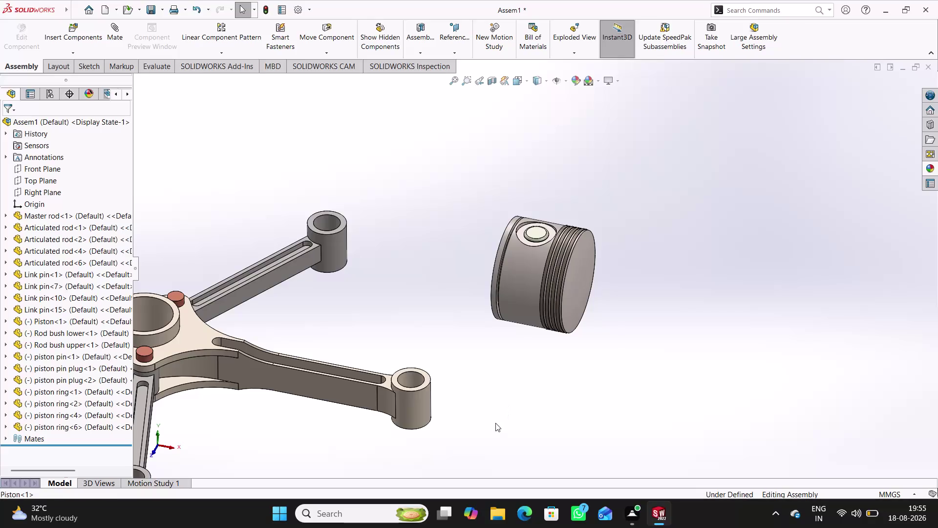
Mate the piston pin's cylindrical face concentric with the master rod's pin bore.
middle_drag(495, 423, 553, 388)
scroll(down, 3)
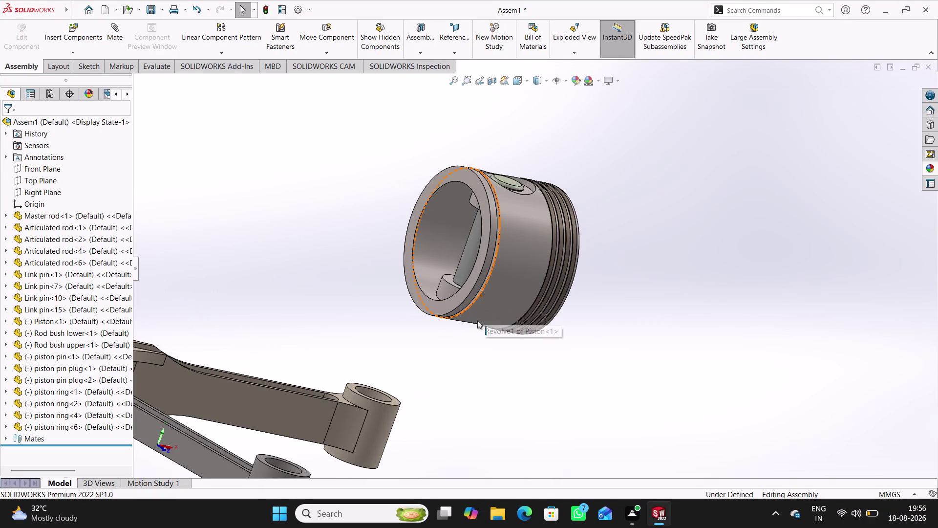
click(114, 35)
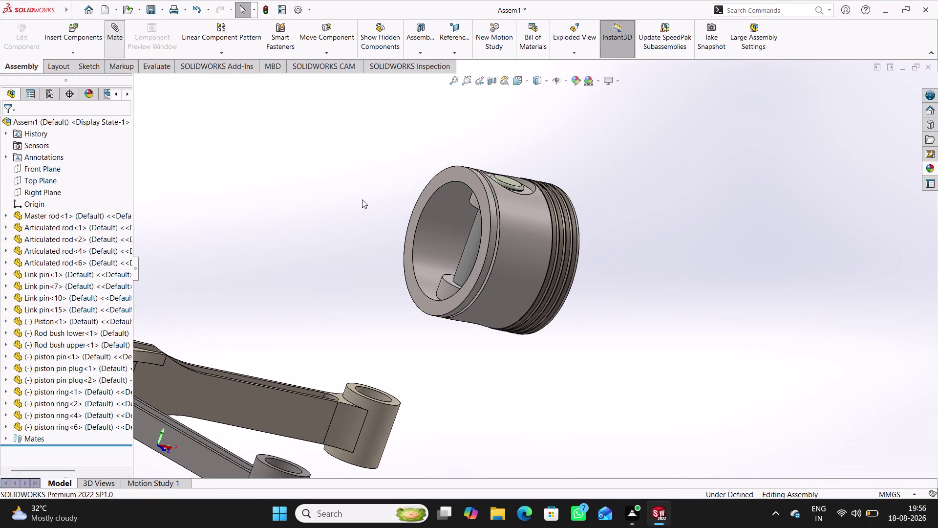
click(468, 249)
middle_drag(361, 310, 336, 371)
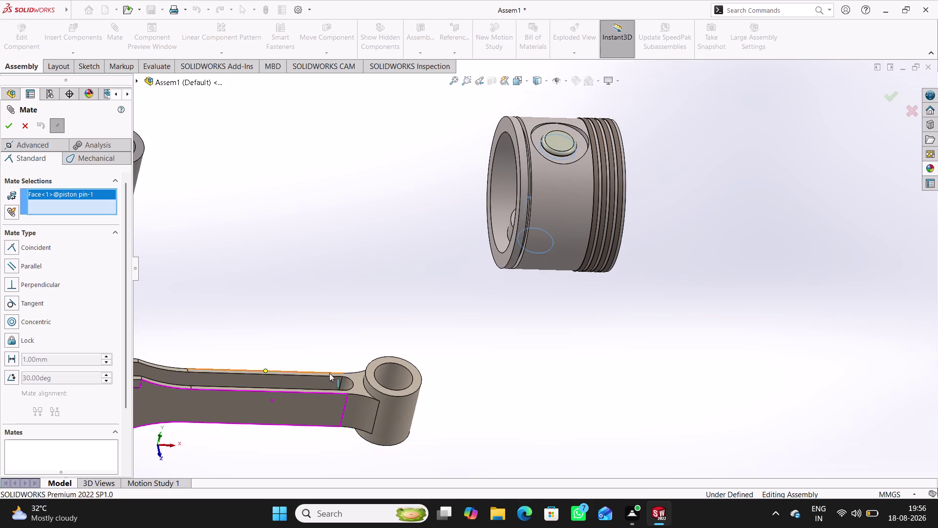
click(398, 379)
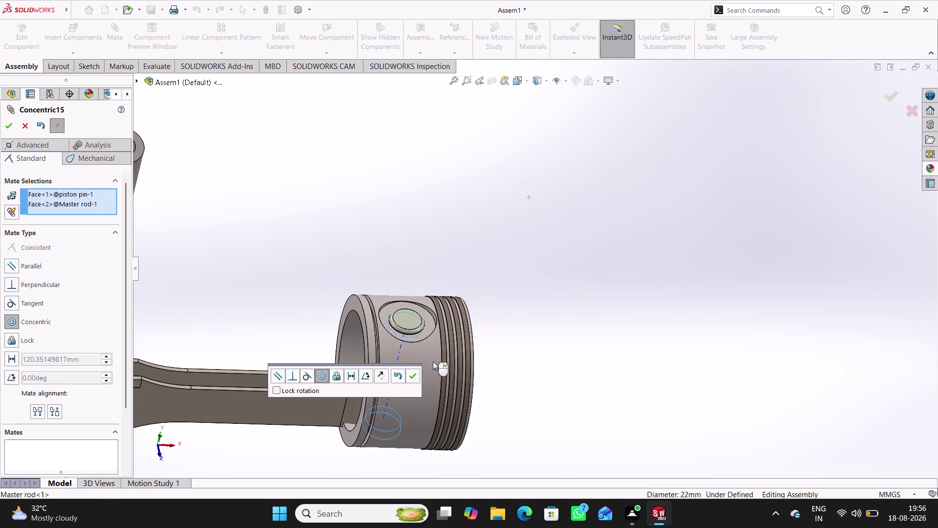
click(412, 380)
Orbit inside the piston and select its face for the next mate.
middle_drag(476, 382, 473, 357)
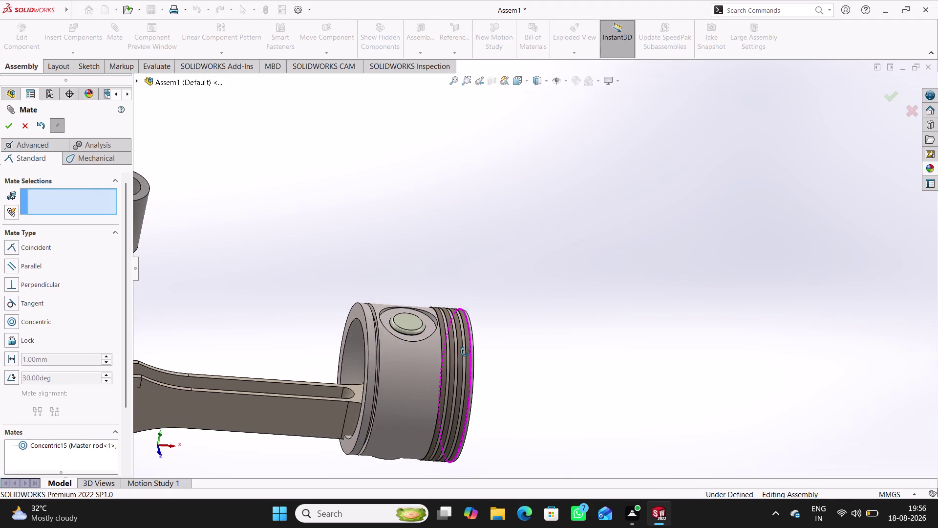
middle_drag(474, 356, 492, 364)
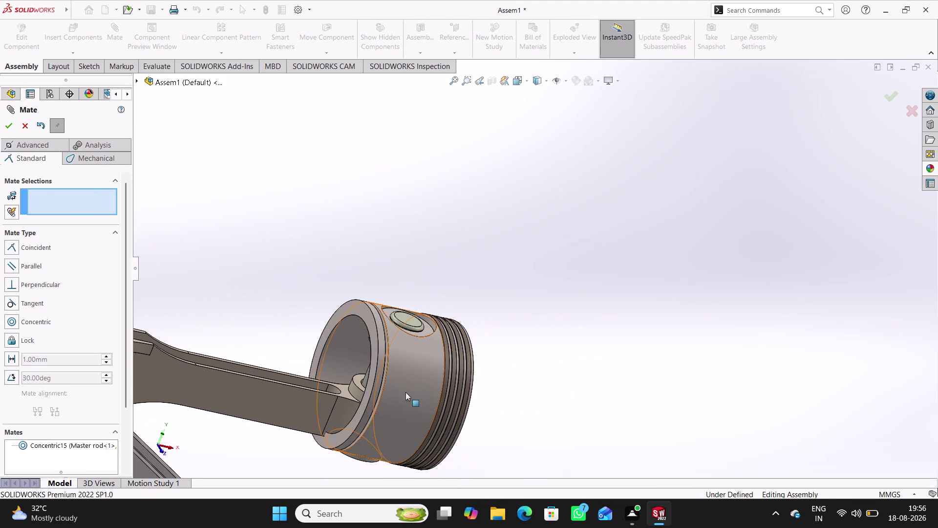
drag(406, 394, 562, 212)
drag(559, 201, 560, 193)
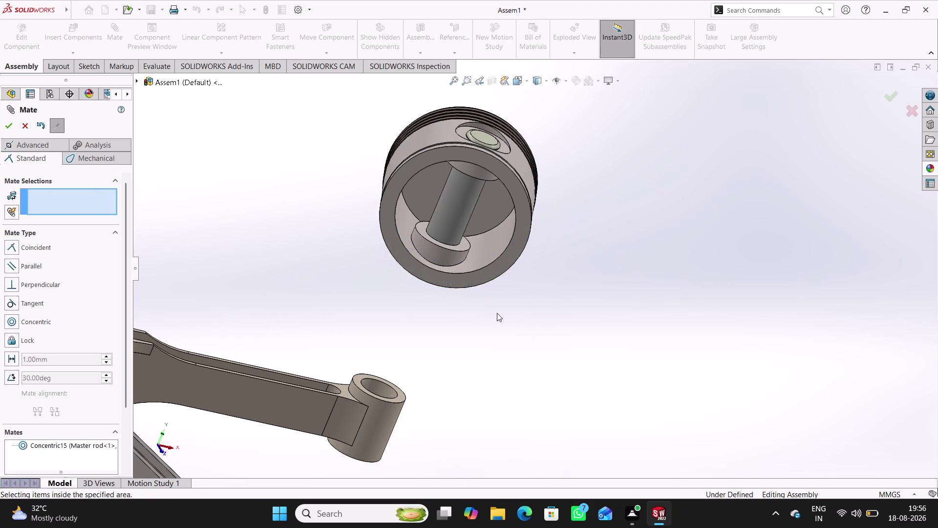
middle_drag(497, 313, 503, 178)
scroll(down, 3)
scroll(down, 3)
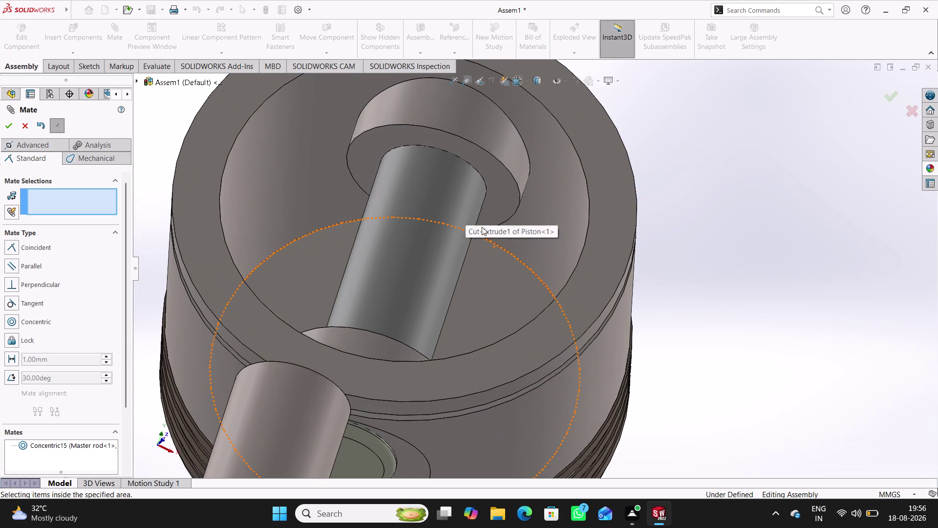
click(504, 191)
scroll(up, 3)
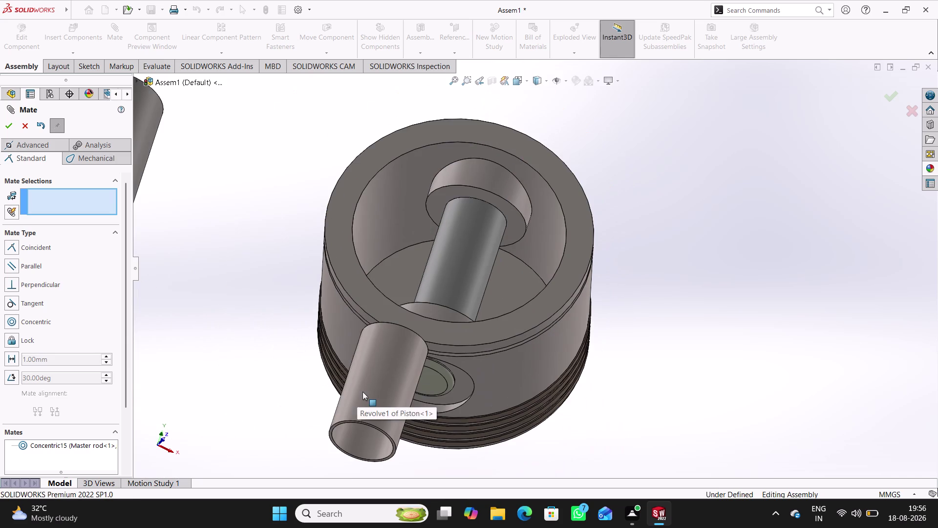
scroll(up, 3)
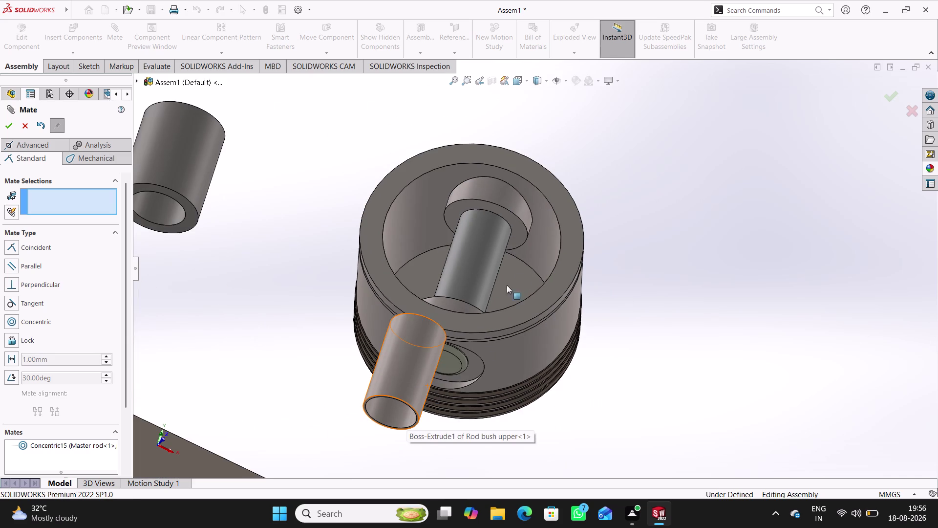
click(522, 231)
Add a distance mate of 3 between the piston face and the master rod end face.
middle_drag(337, 323, 320, 376)
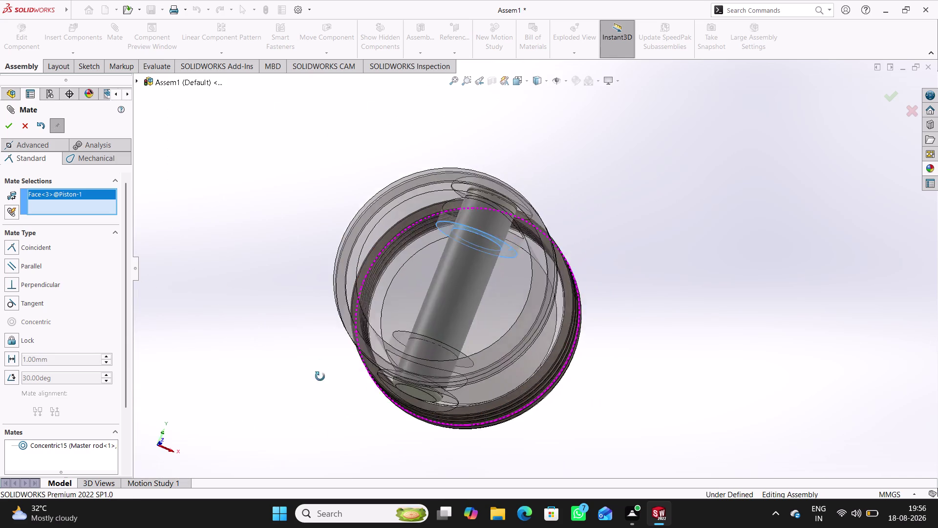
middle_drag(320, 376, 303, 428)
scroll(up, 3)
scroll(up, 3)
middle_drag(492, 388, 494, 403)
scroll(down, 3)
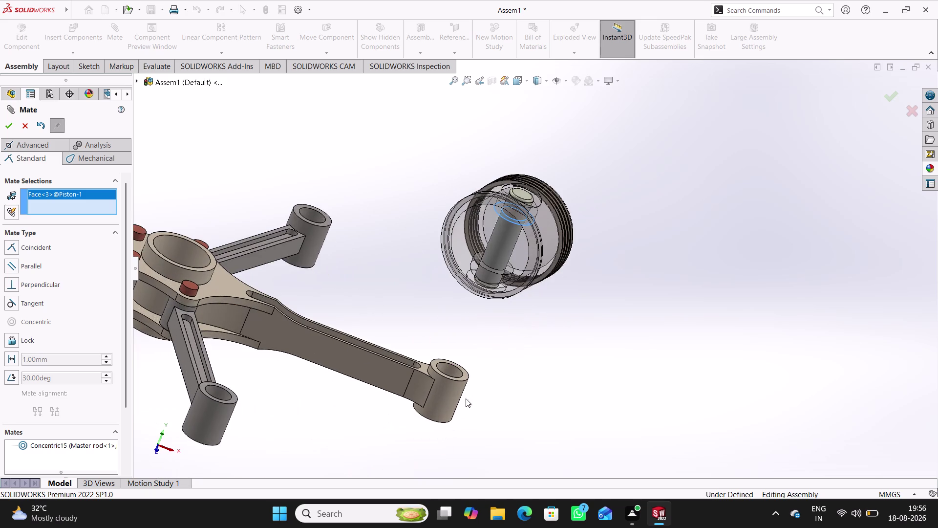
middle_drag(460, 399, 454, 434)
scroll(down, 3)
scroll(down, 3)
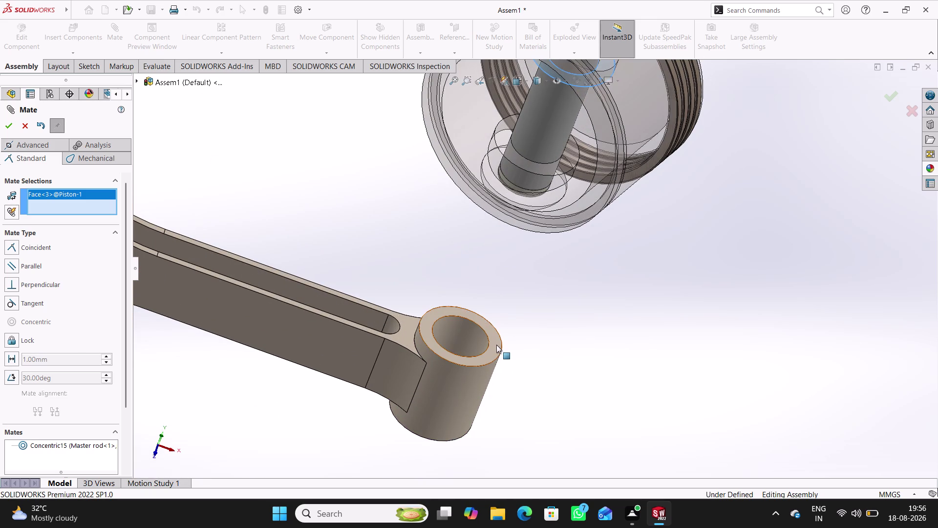
click(497, 342)
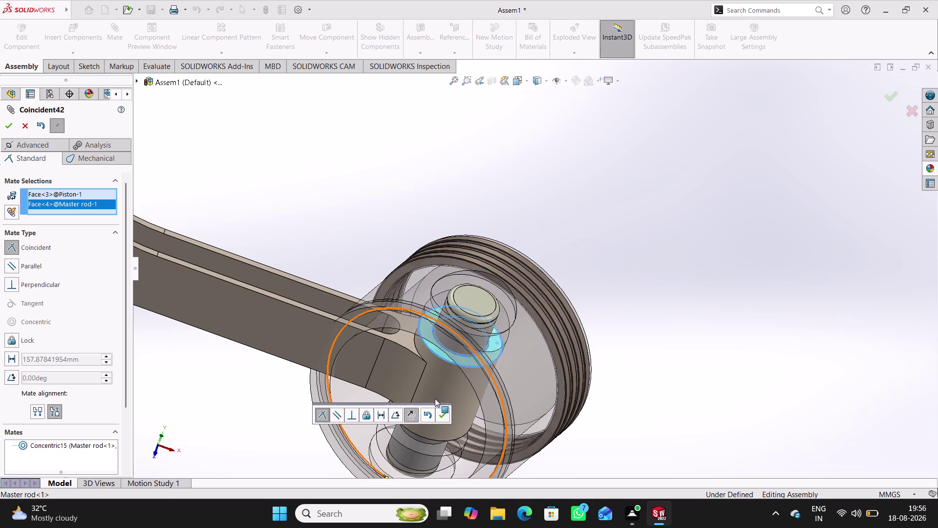
click(380, 412)
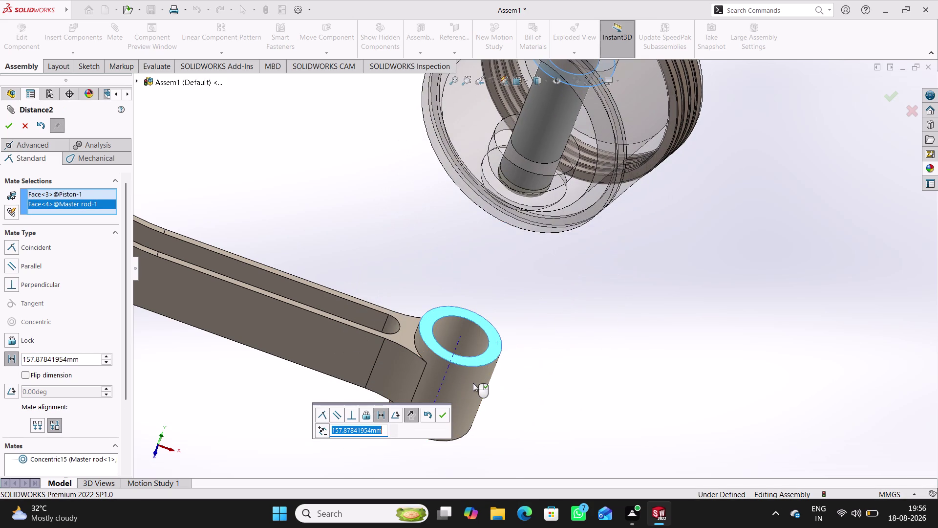
key(3)
key(Return)
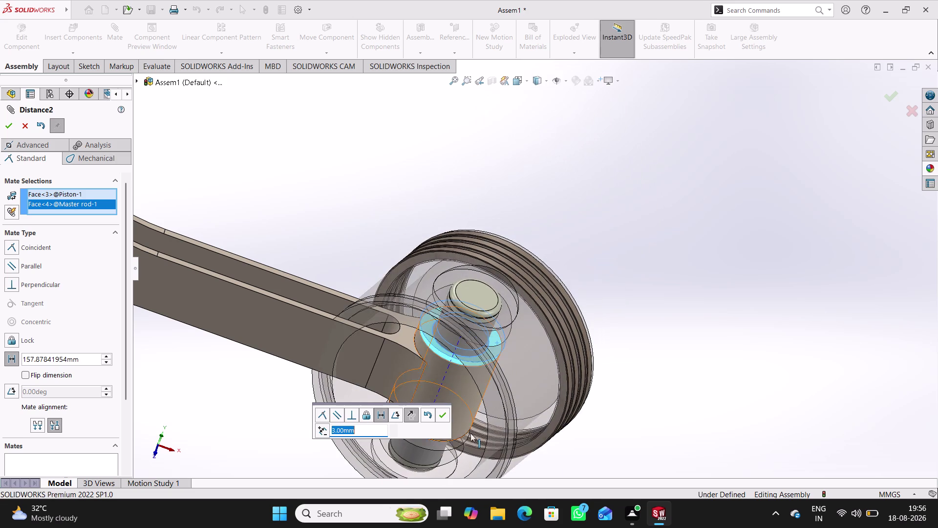
click(443, 416)
Close mating, drag the piston to check its rotation about the pin, then start a new mate.
middle_drag(599, 338, 610, 340)
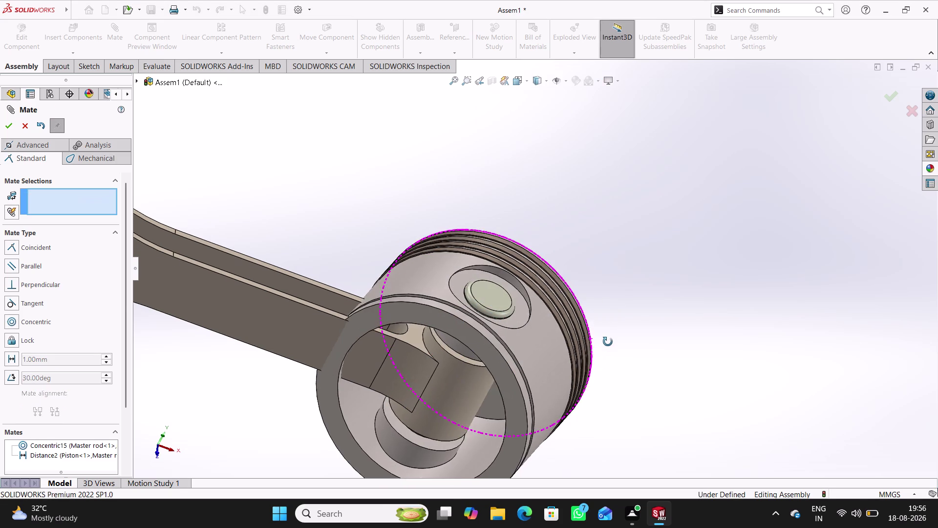
middle_drag(610, 339, 601, 342)
click(23, 121)
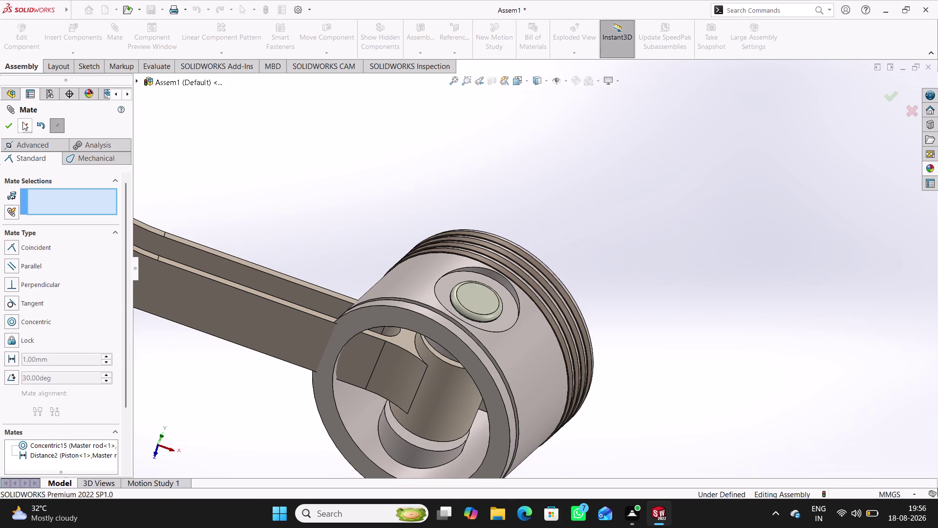
drag(490, 246, 580, 313)
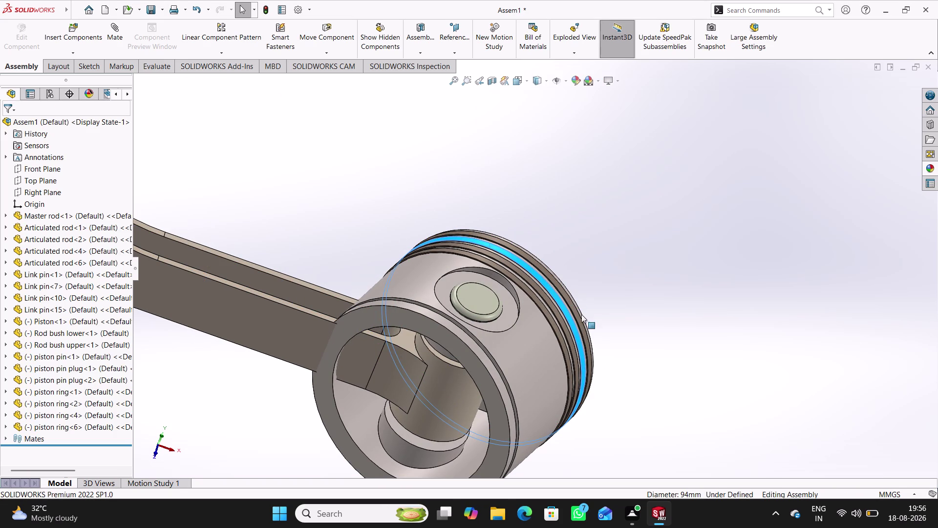
drag(580, 313, 599, 324)
click(613, 299)
drag(542, 318, 571, 391)
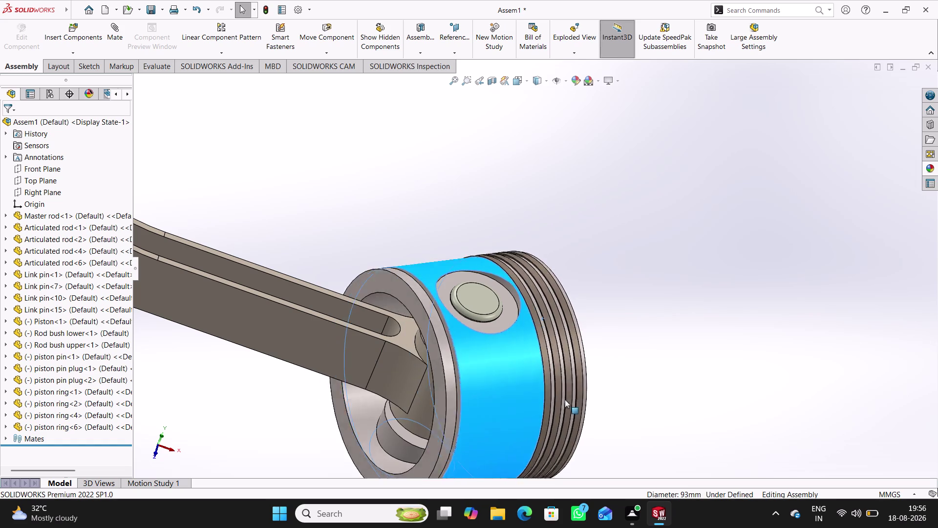
drag(572, 391, 514, 436)
scroll(up, 3)
scroll(up, 3)
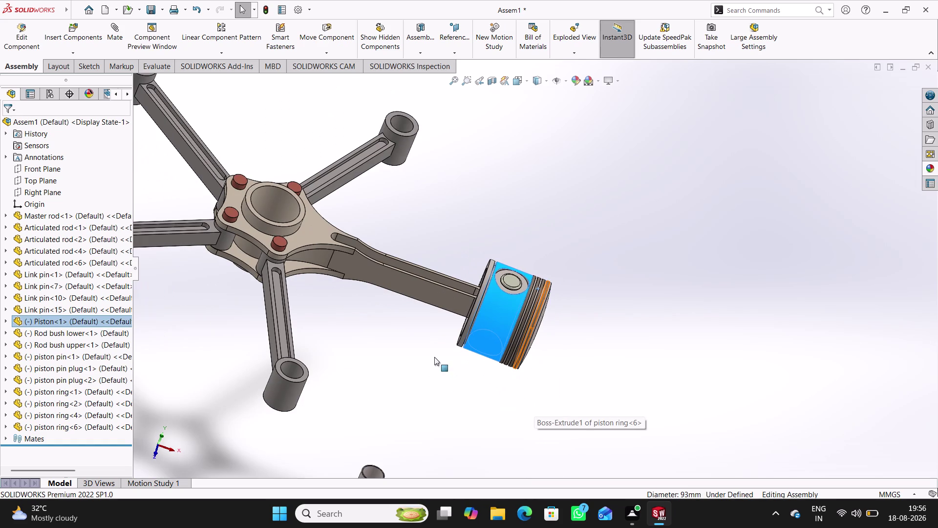
click(332, 365)
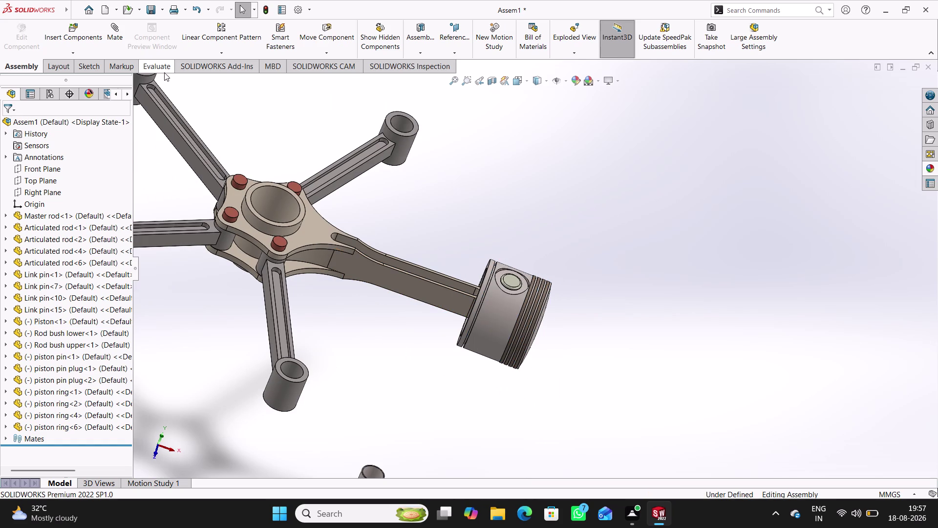
click(122, 35)
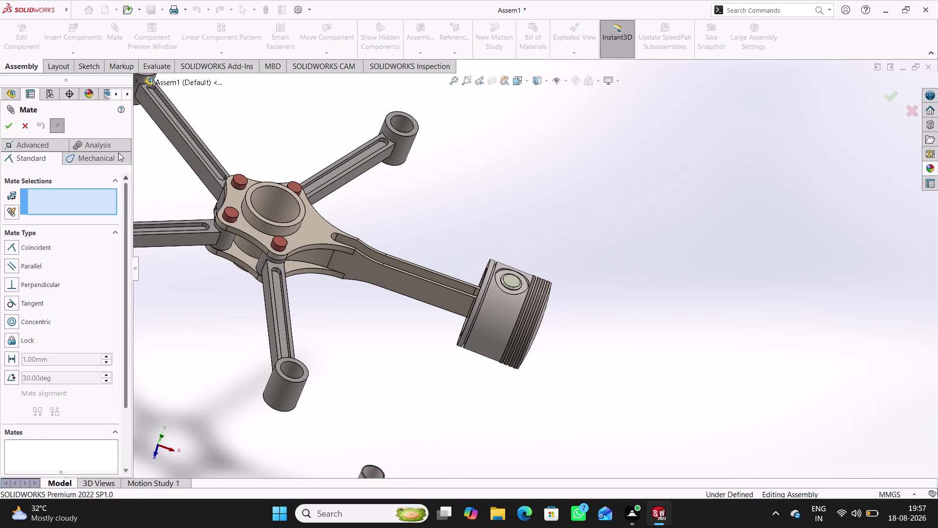
Make the sixth piston ring's top plane coincident with the assembly front plane, then close Mate.
scroll(up, 3)
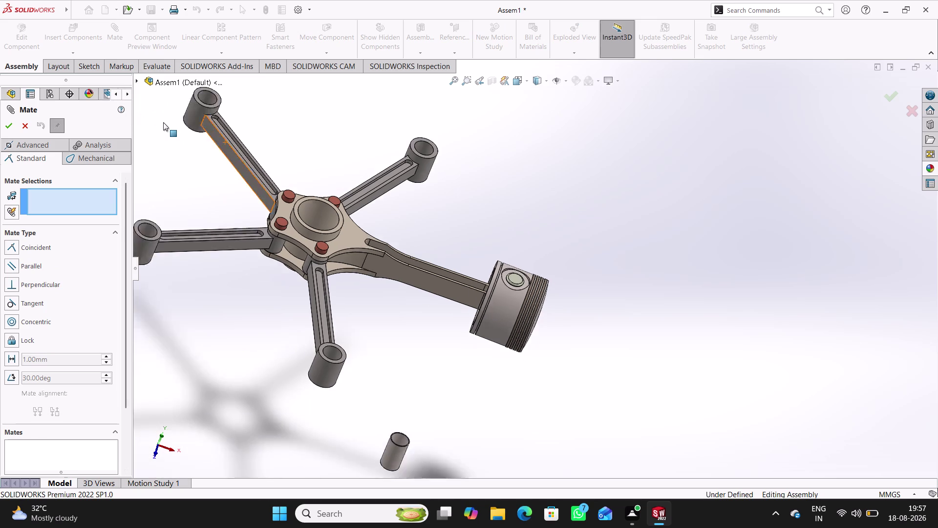
scroll(up, 3)
scroll(down, 3)
click(138, 80)
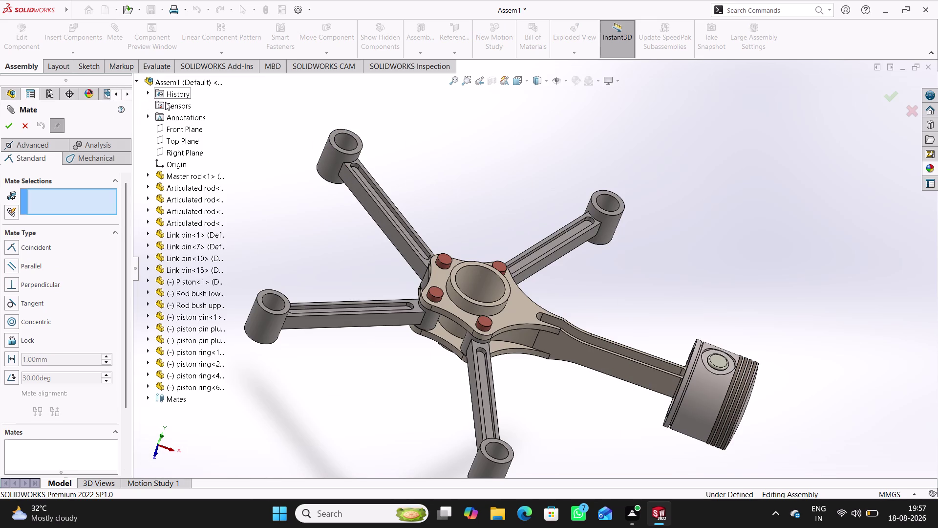
click(150, 381)
scroll(down, 3)
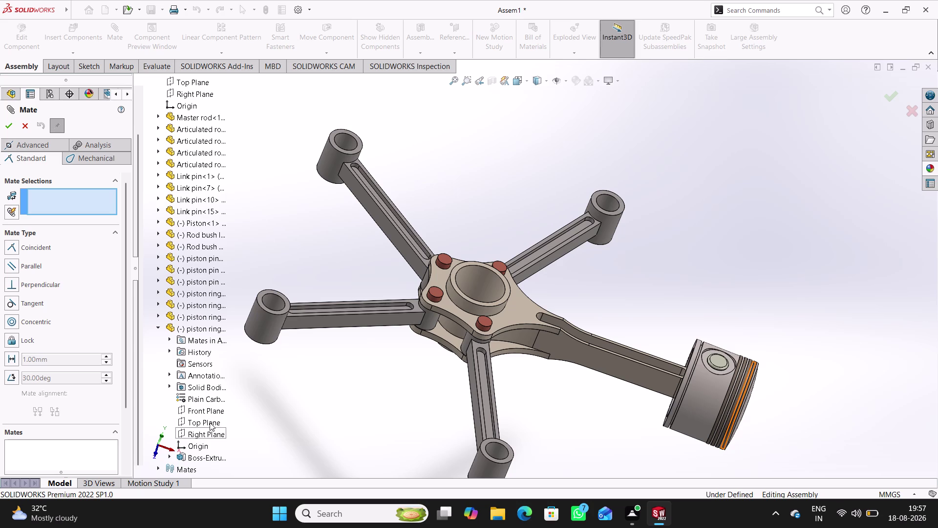
click(209, 422)
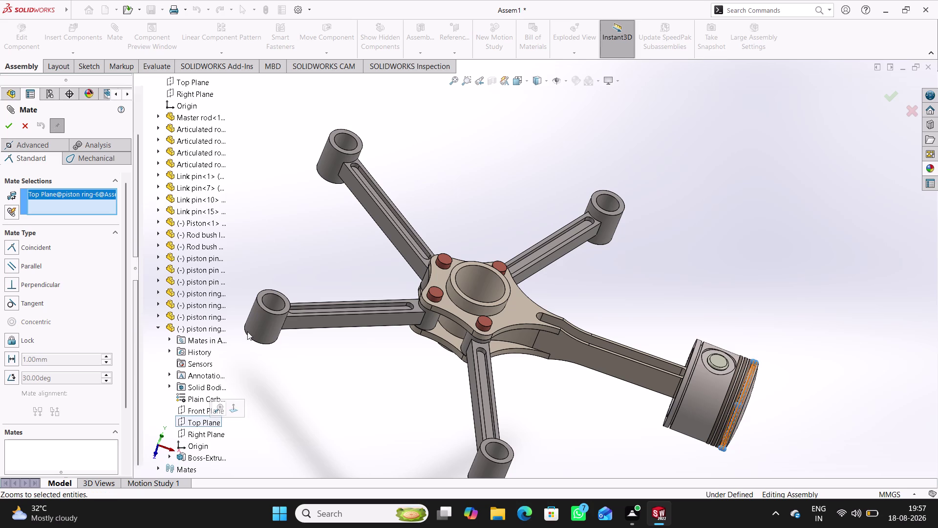
scroll(up, 3)
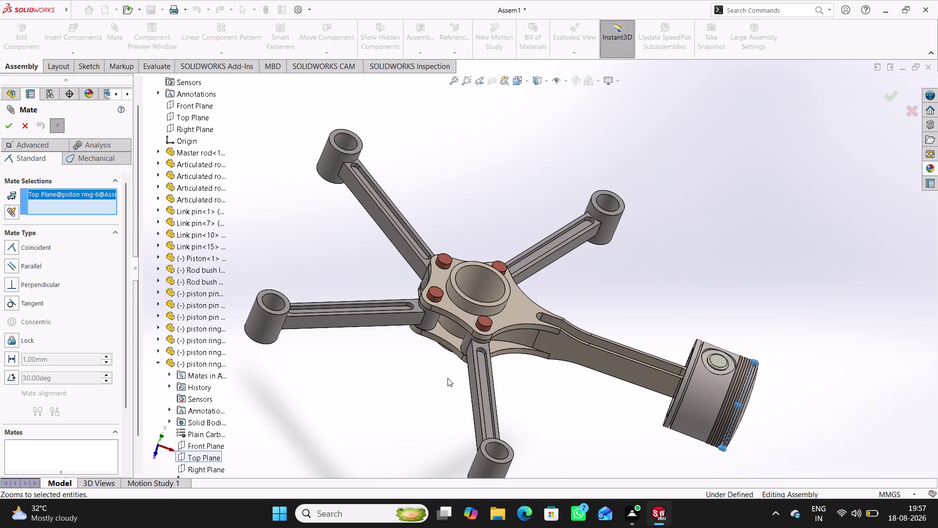
middle_drag(446, 375, 446, 304)
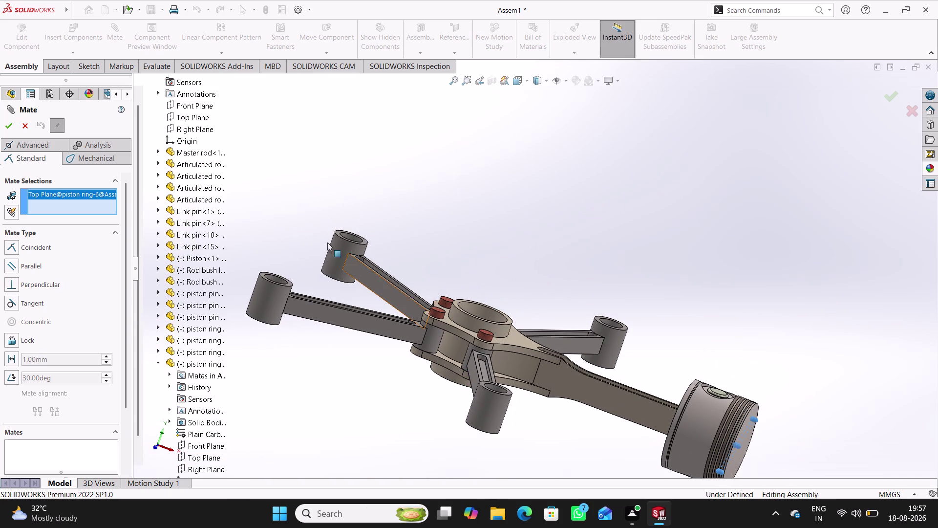
click(197, 103)
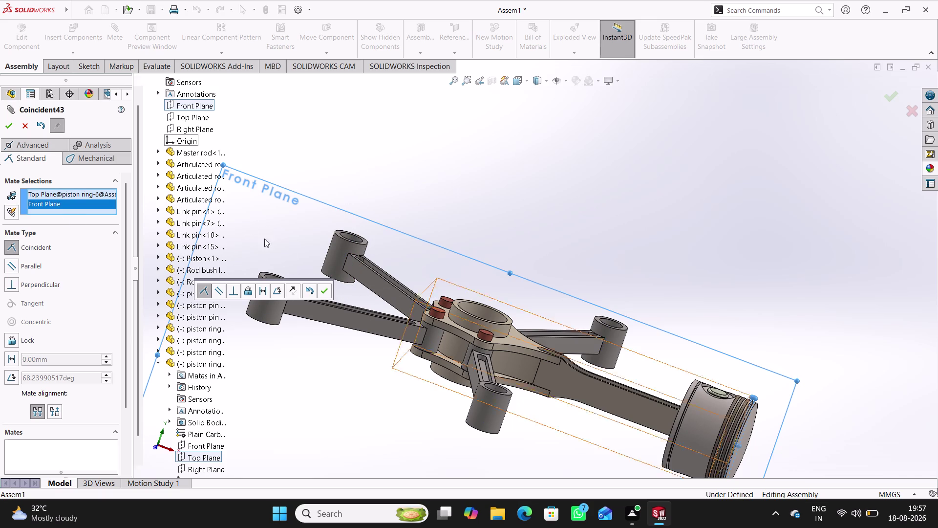
click(320, 291)
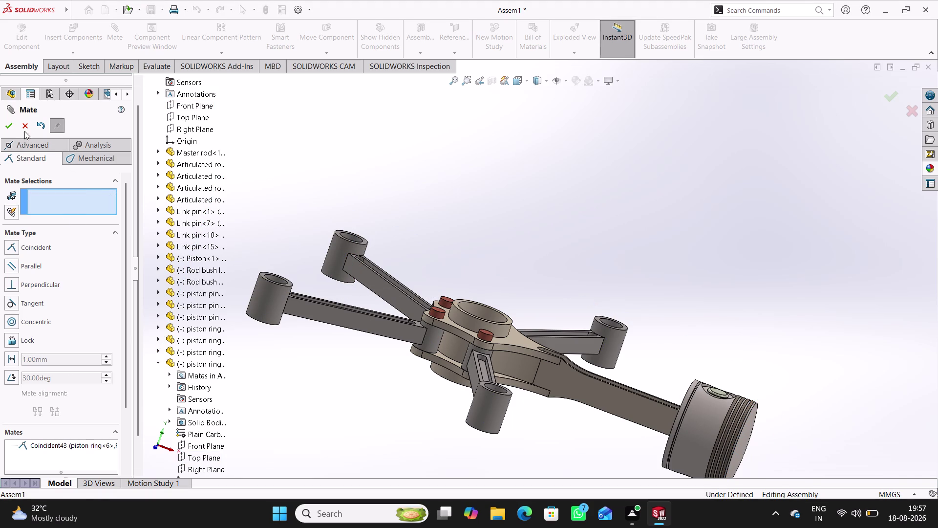
click(9, 125)
scroll(up, 3)
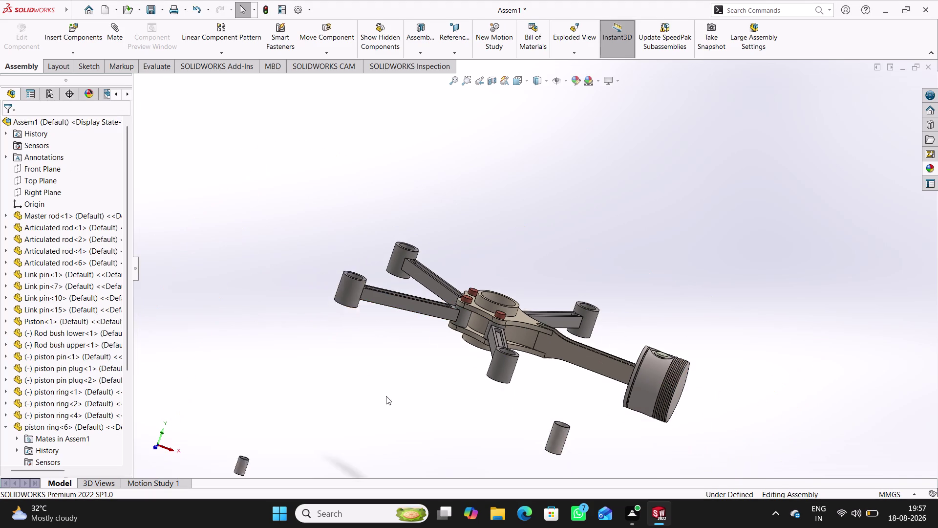
Orbit and zoom around the engine assembly to inspect the mated piston.
scroll(up, 3)
click(654, 413)
middle_drag(636, 415, 641, 445)
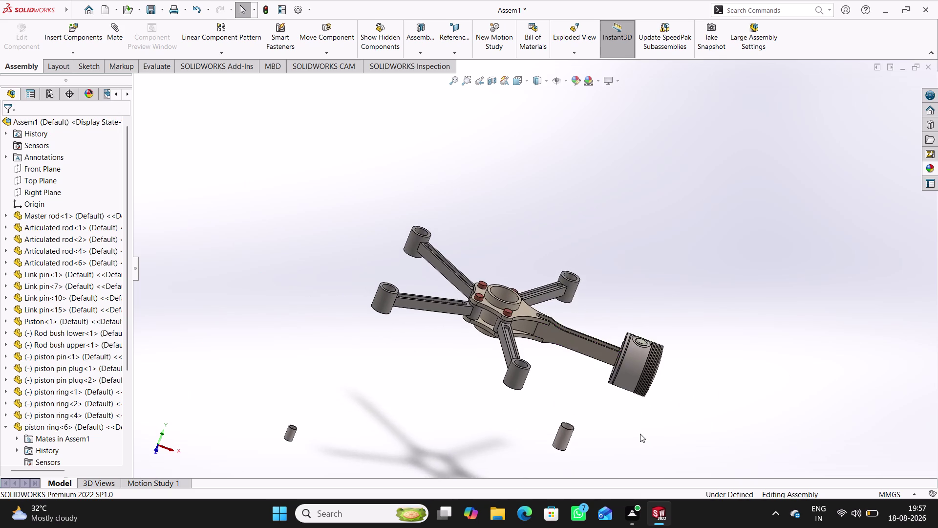
scroll(down, 3)
scroll(down, 3)
middle_drag(574, 376, 627, 399)
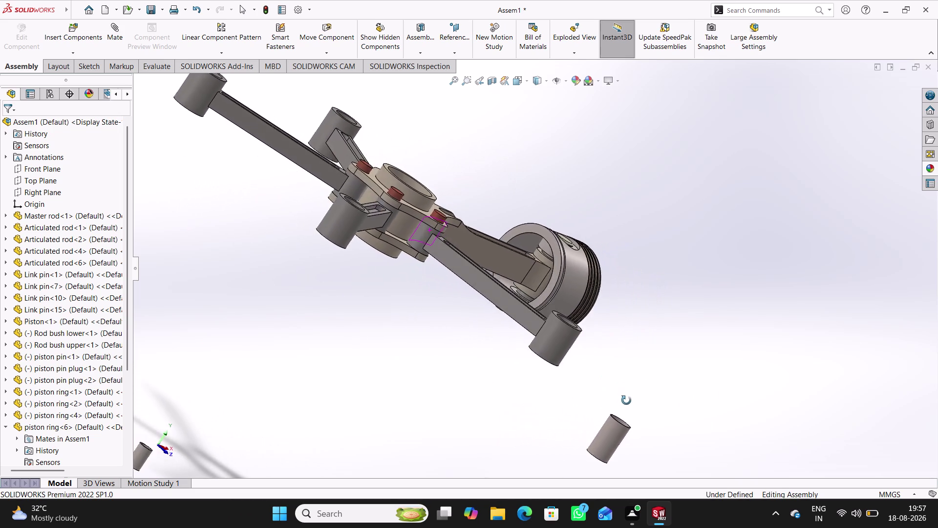
middle_drag(626, 399, 564, 403)
scroll(down, 3)
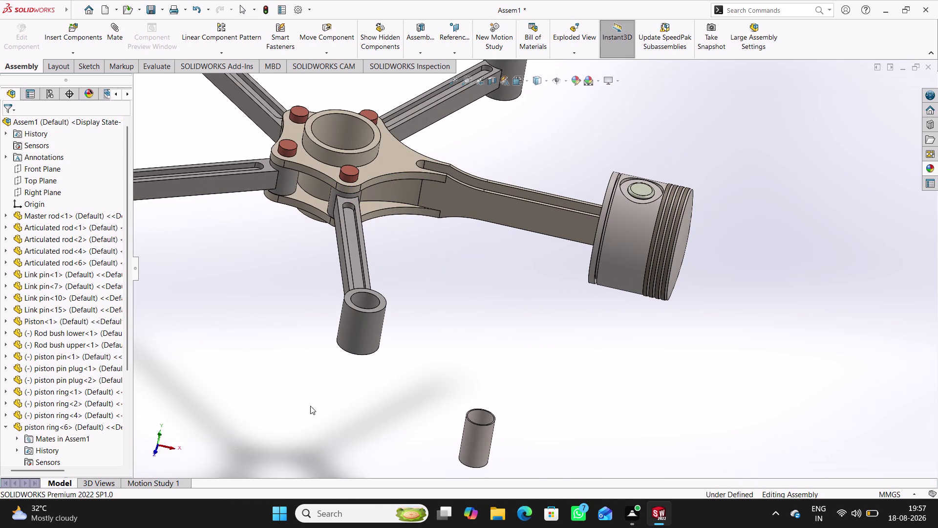
click(6, 425)
middle_drag(586, 352, 583, 318)
scroll(down, 3)
scroll(up, 3)
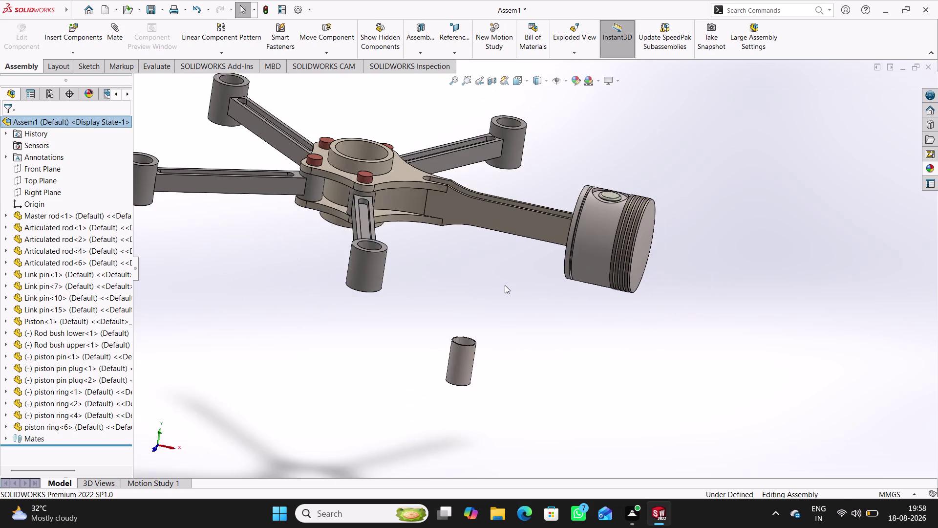
scroll(up, 3)
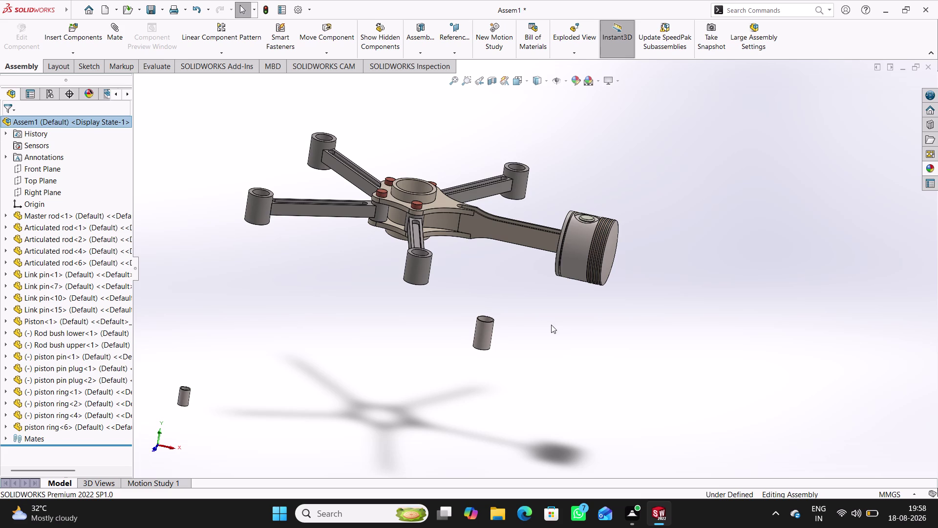
Start Copy with Mates from the Insert Components menu.
middle_drag(555, 325, 548, 323)
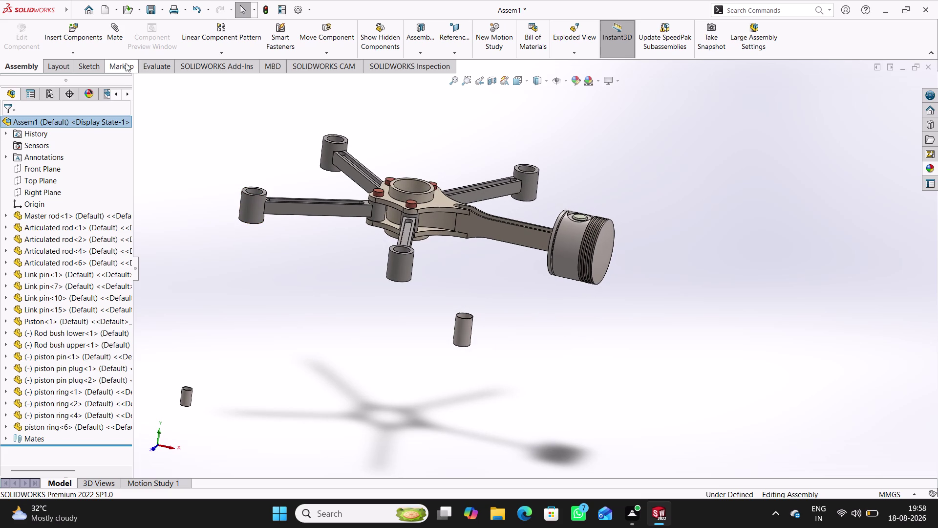
click(71, 55)
click(79, 104)
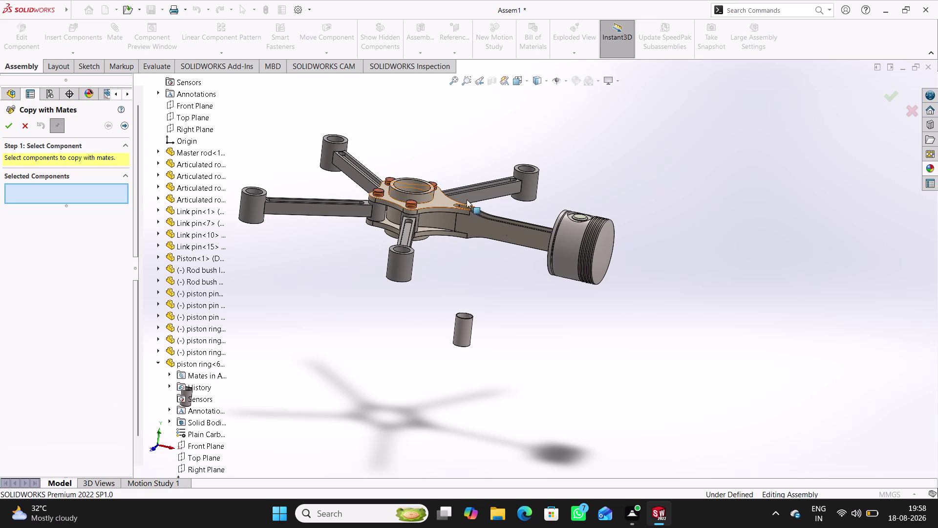
Select Piston-1 and the piston pin plug as components to copy.
drag(571, 250, 599, 256)
middle_drag(524, 279, 550, 291)
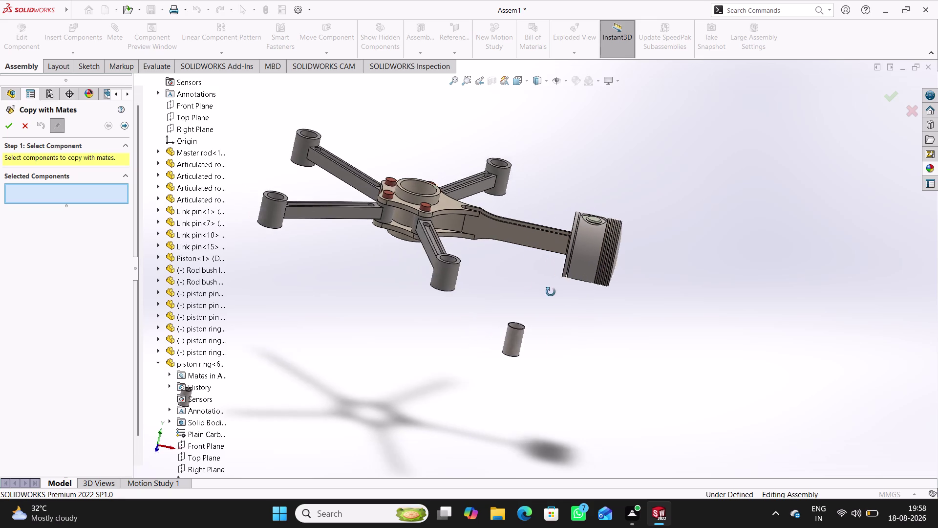
middle_drag(550, 291, 529, 301)
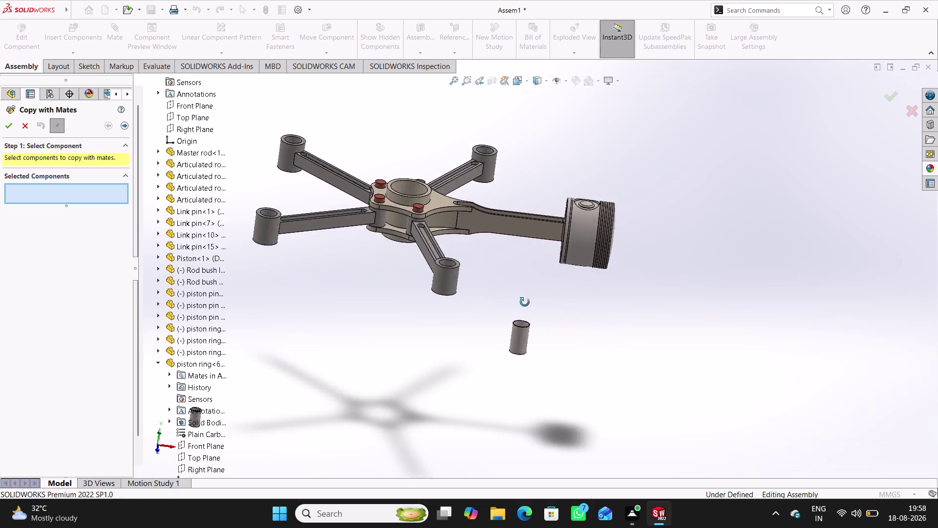
middle_drag(529, 301, 508, 336)
click(540, 264)
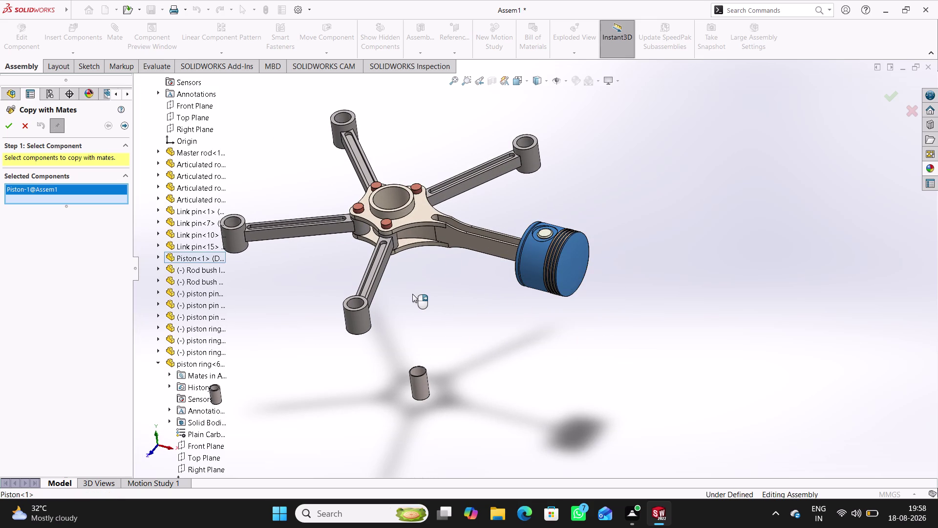
middle_drag(491, 311, 503, 388)
click(572, 303)
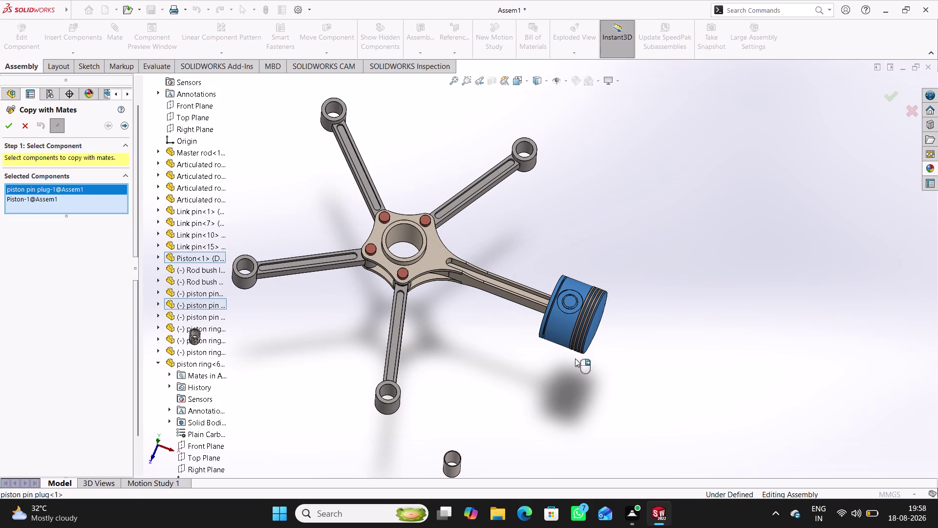
click(585, 306)
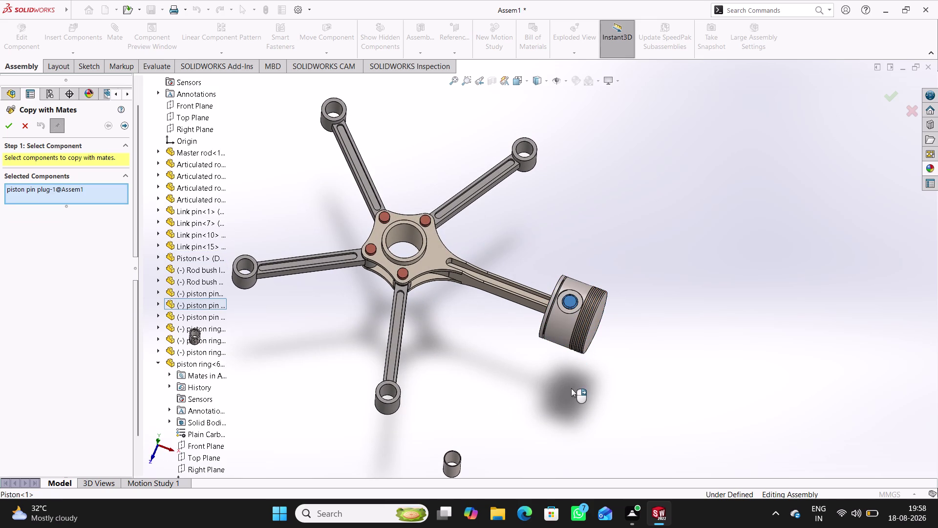
click(558, 323)
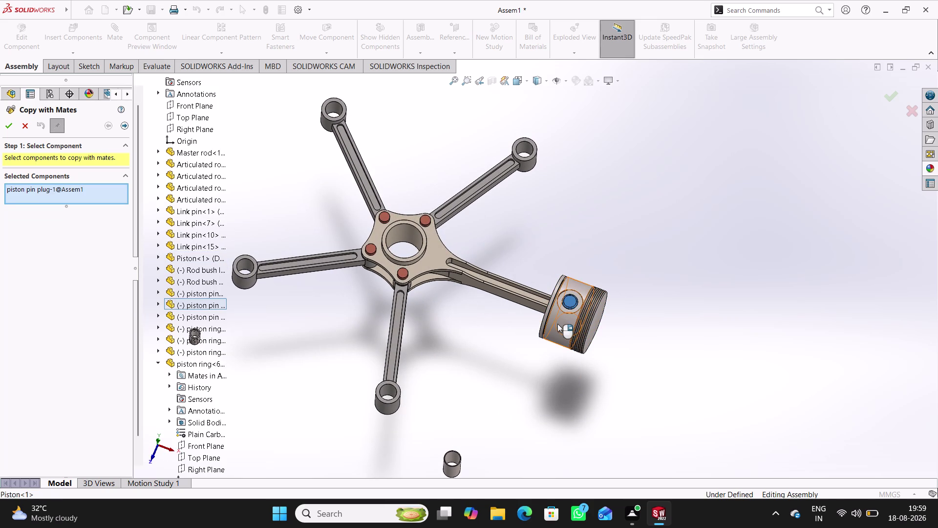
Add piston rings 1, 2, 4 and 6 and the piston pin, then go to the mates step.
middle_drag(546, 389, 547, 375)
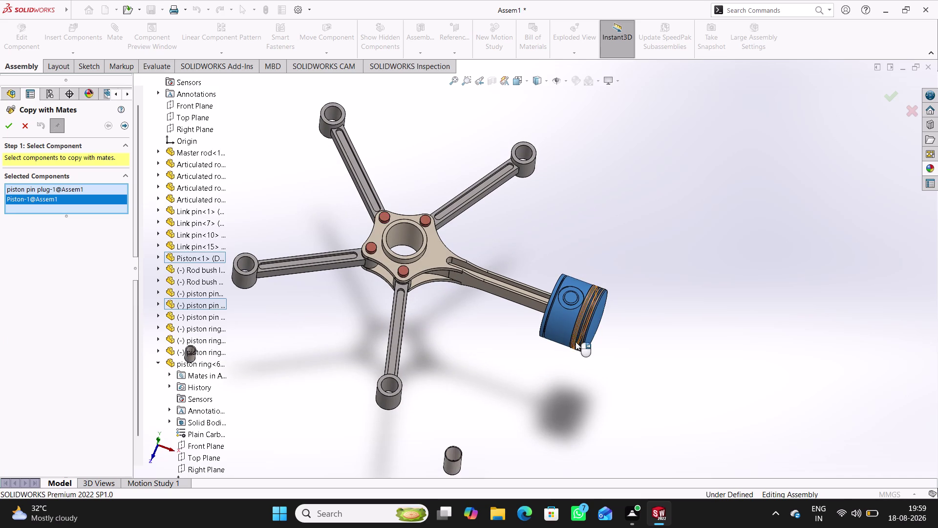
scroll(down, 3)
scroll(down, 3)
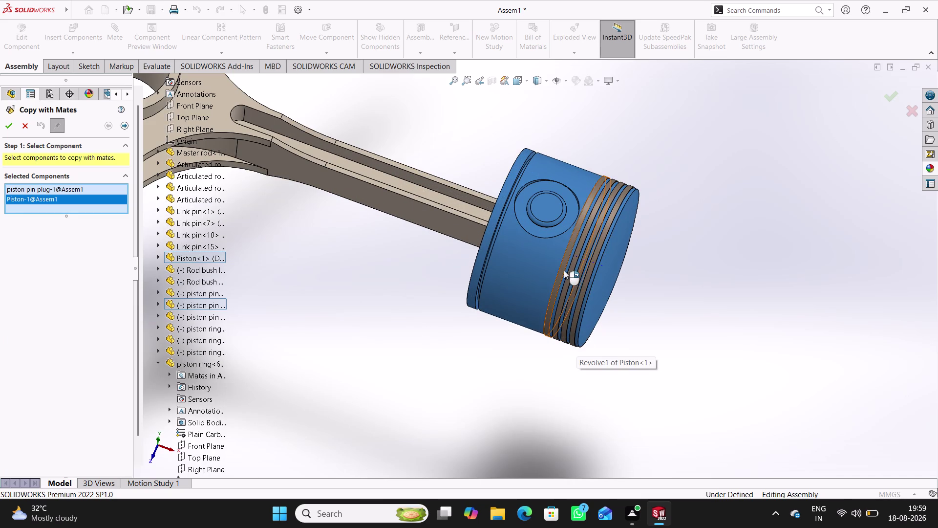
click(563, 261)
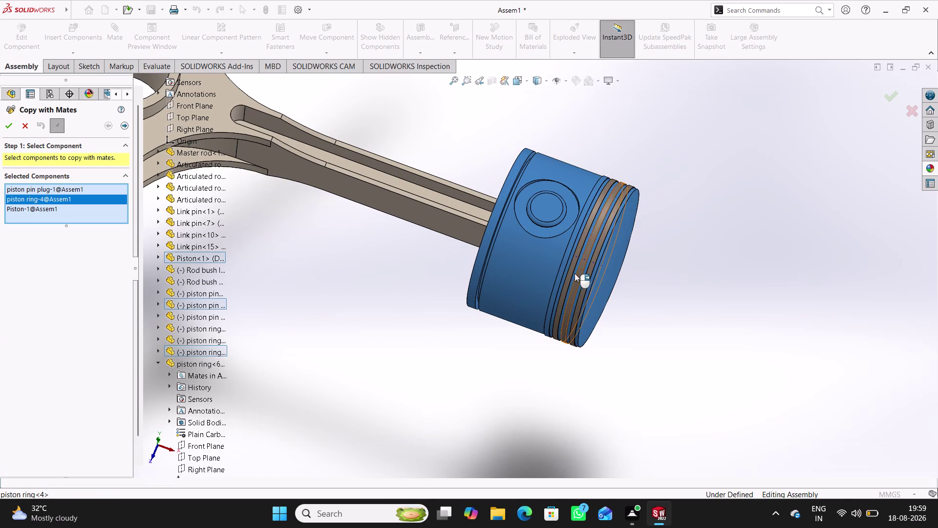
click(573, 266)
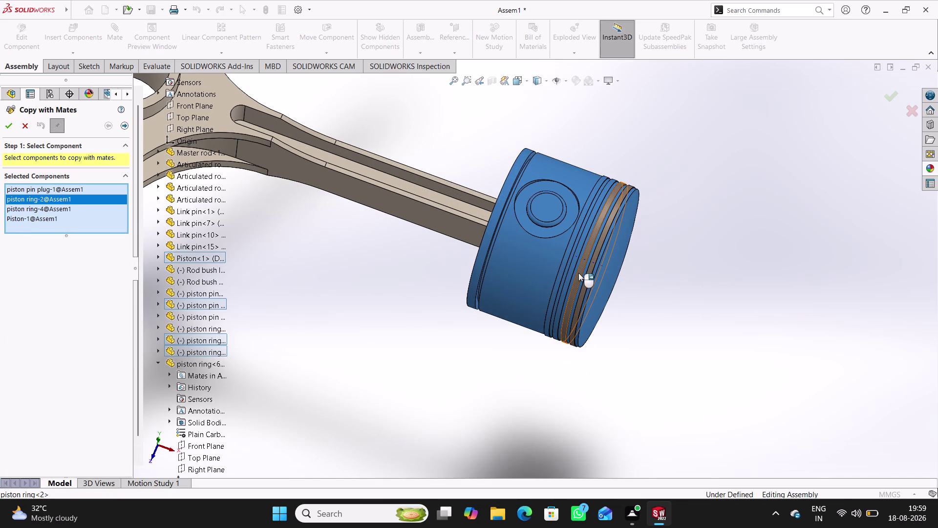
click(579, 272)
click(587, 279)
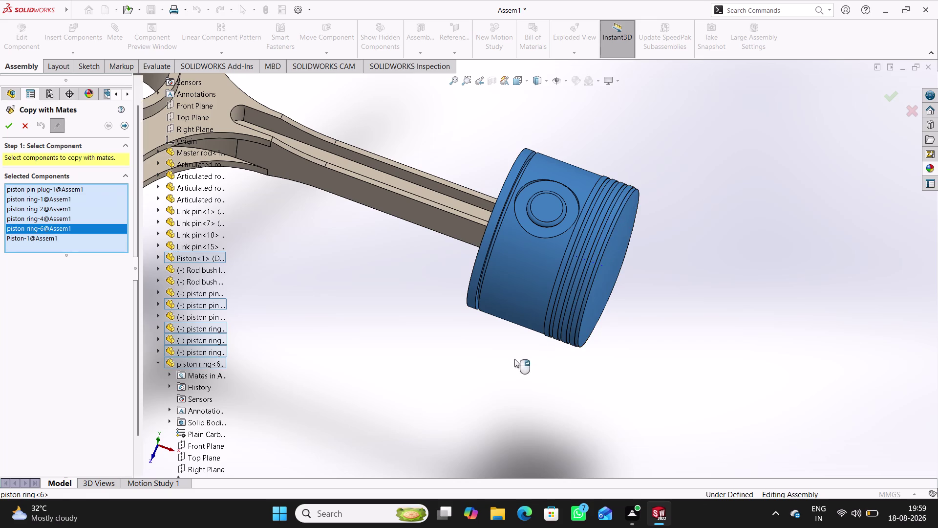
middle_drag(493, 368, 579, 378)
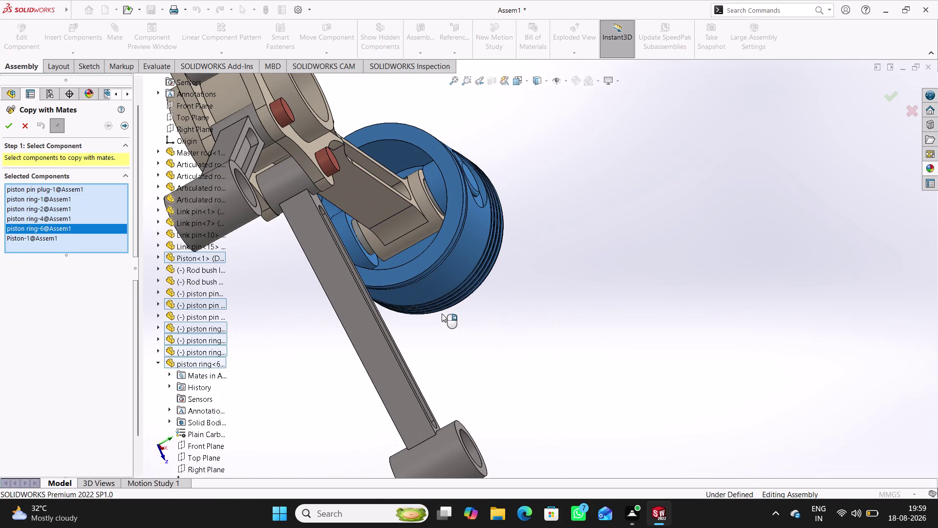
scroll(down, 3)
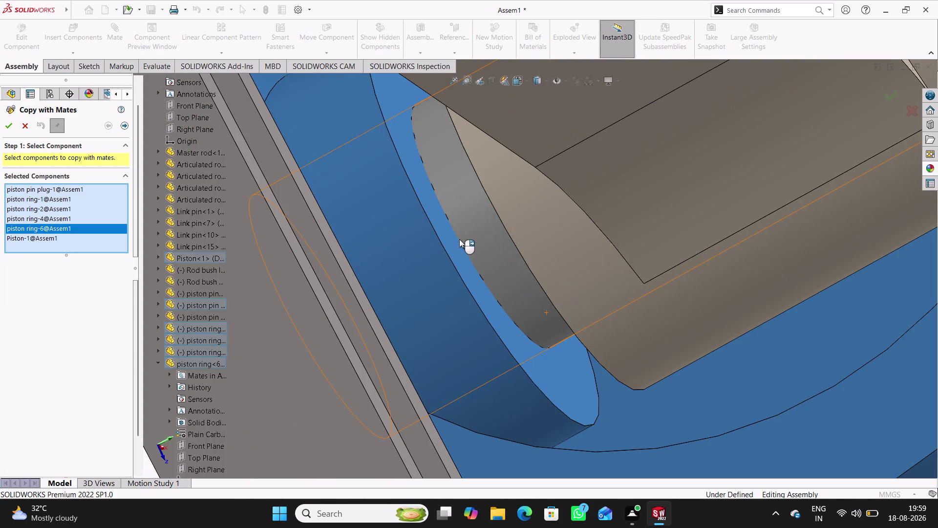
click(476, 231)
scroll(up, 3)
middle_drag(631, 395, 559, 349)
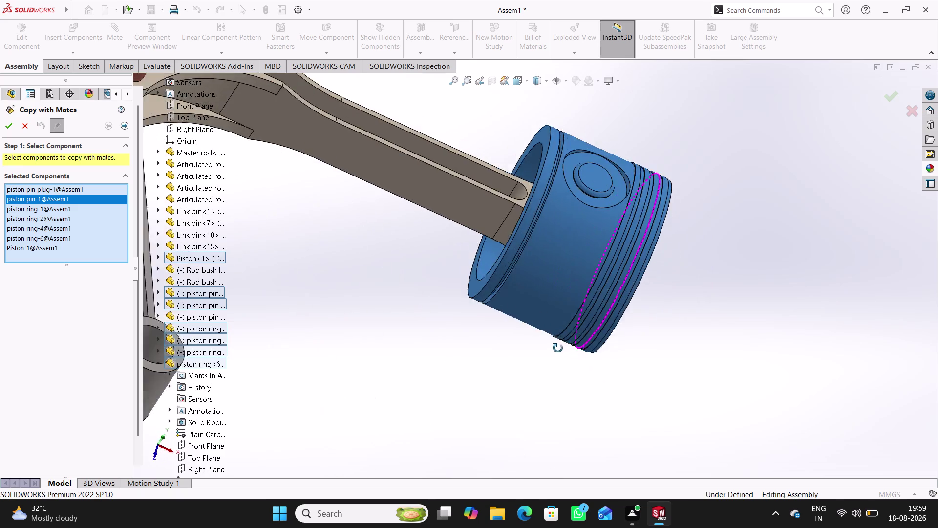
middle_drag(559, 349, 529, 312)
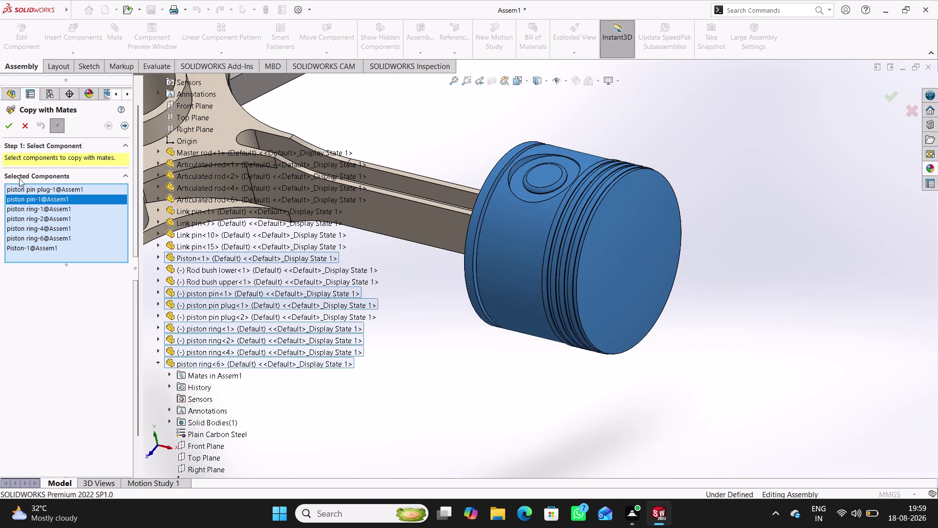
click(121, 126)
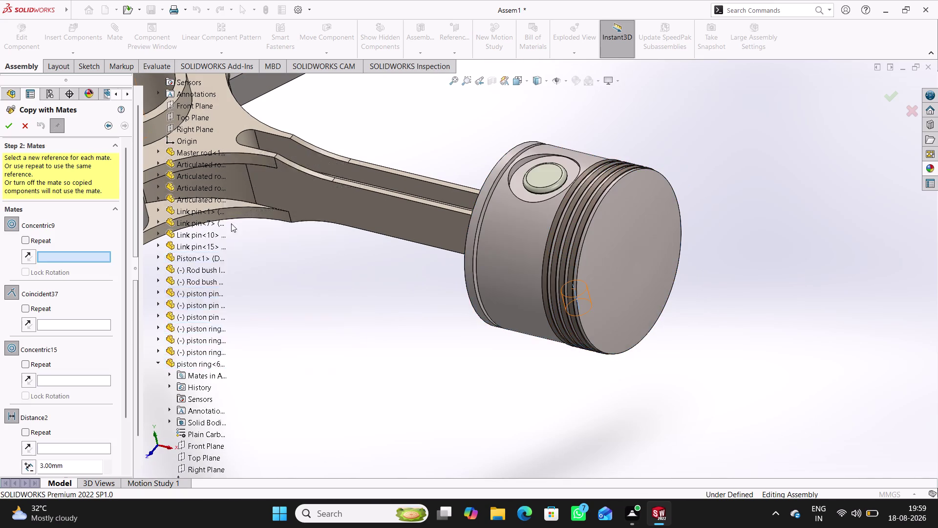
Assign the articulated rod bore and end face to the copied concentric and coincident mates.
scroll(up, 3)
scroll(up, 3)
scroll(down, 3)
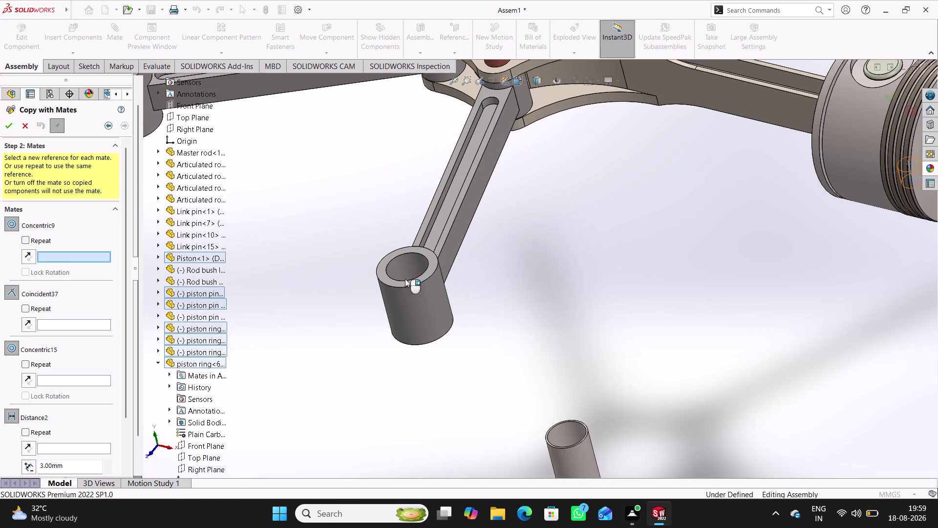
click(446, 240)
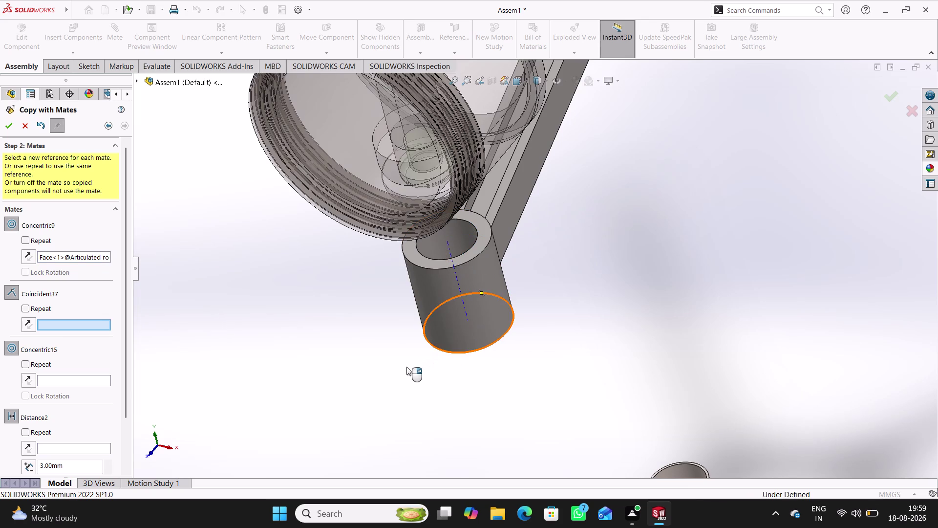
middle_drag(406, 366, 406, 308)
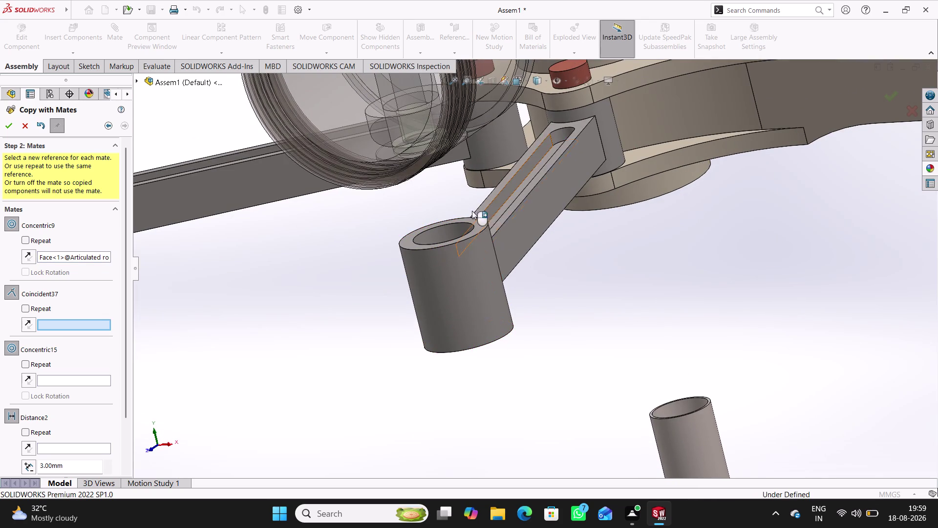
middle_drag(467, 198, 478, 248)
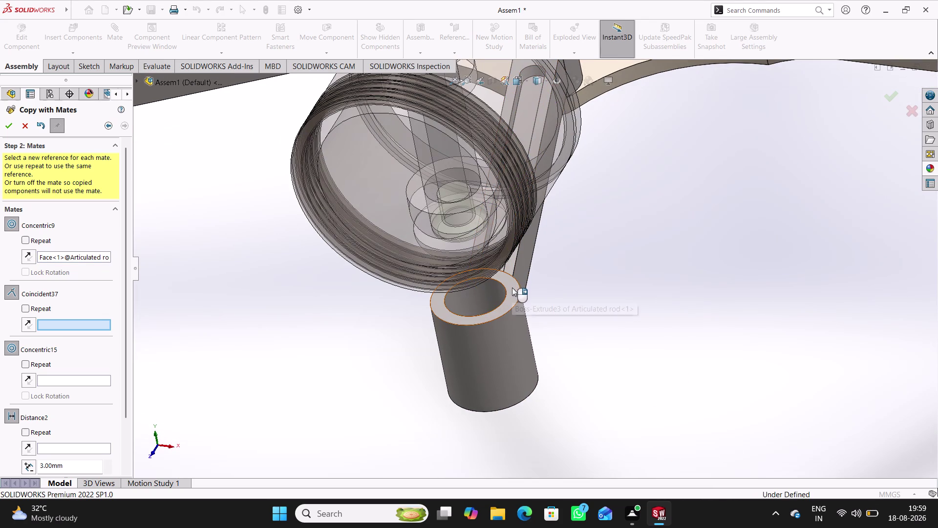
click(512, 288)
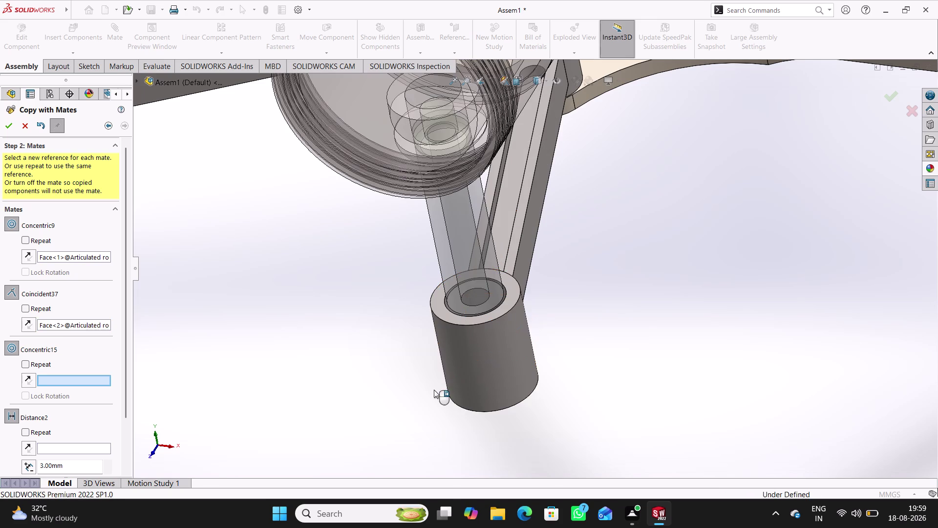
Pick another articulated rod end face as the reference for Concentric15.
middle_drag(430, 394, 368, 362)
scroll(up, 3)
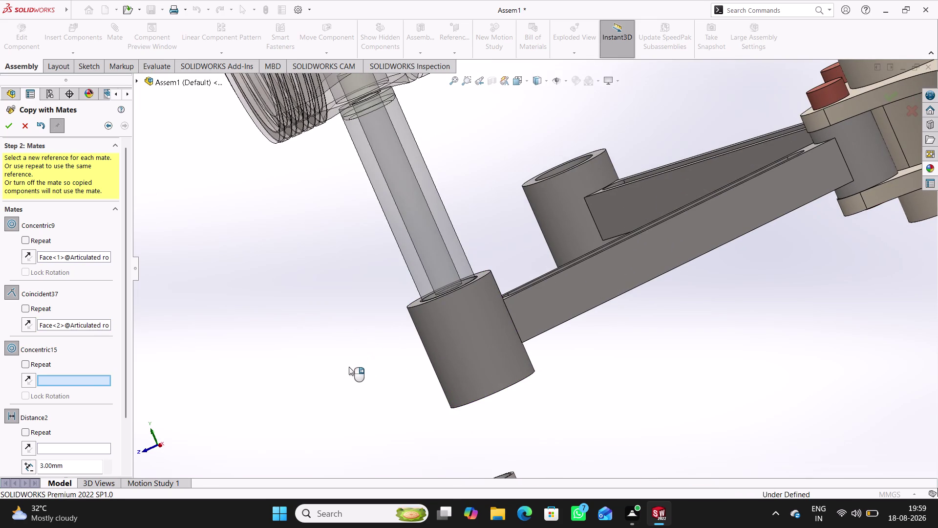
scroll(down, 3)
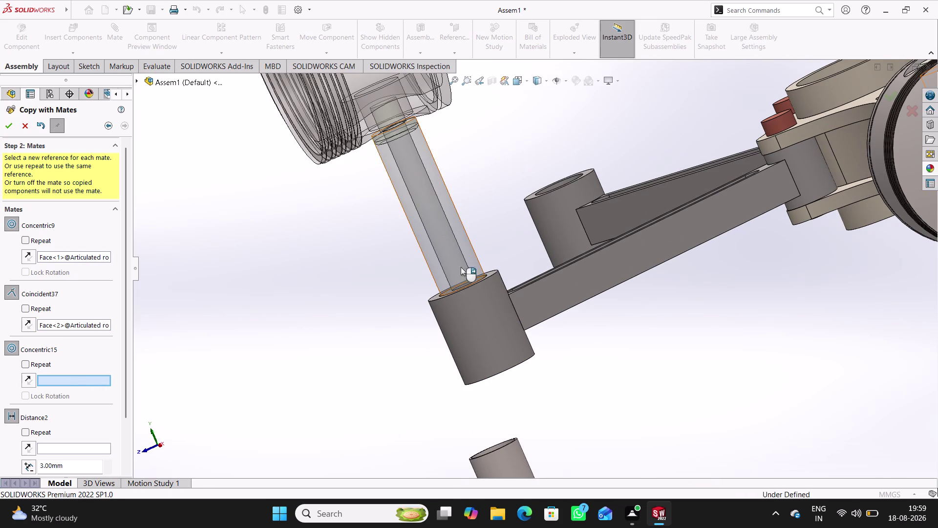
middle_drag(378, 345, 406, 353)
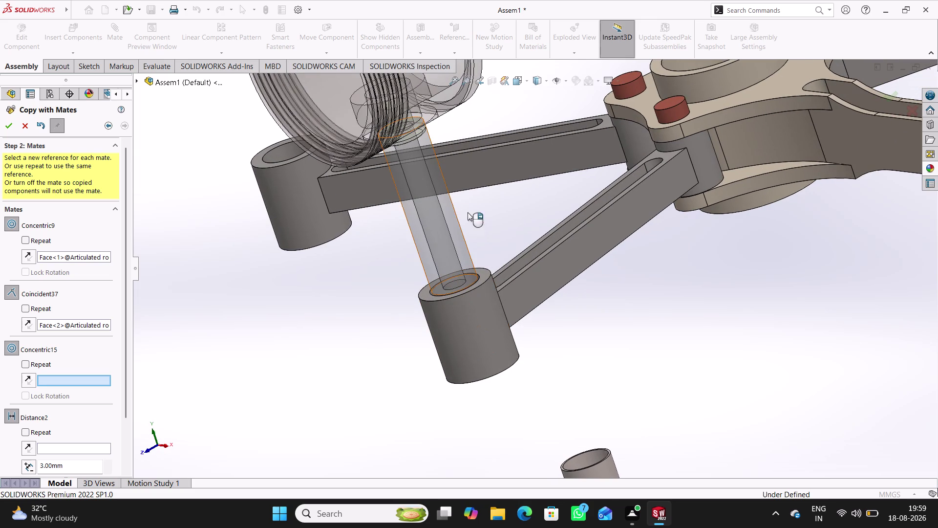
click(452, 210)
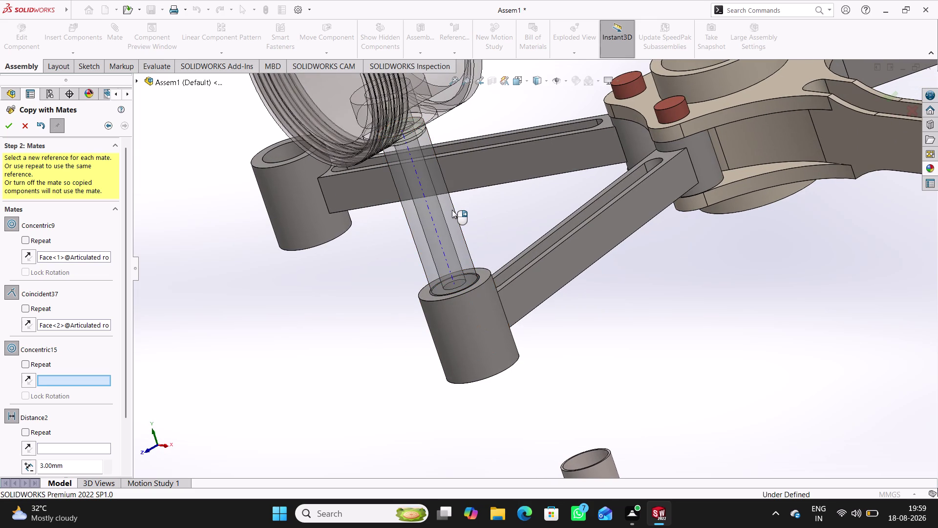
click(452, 209)
scroll(down, 3)
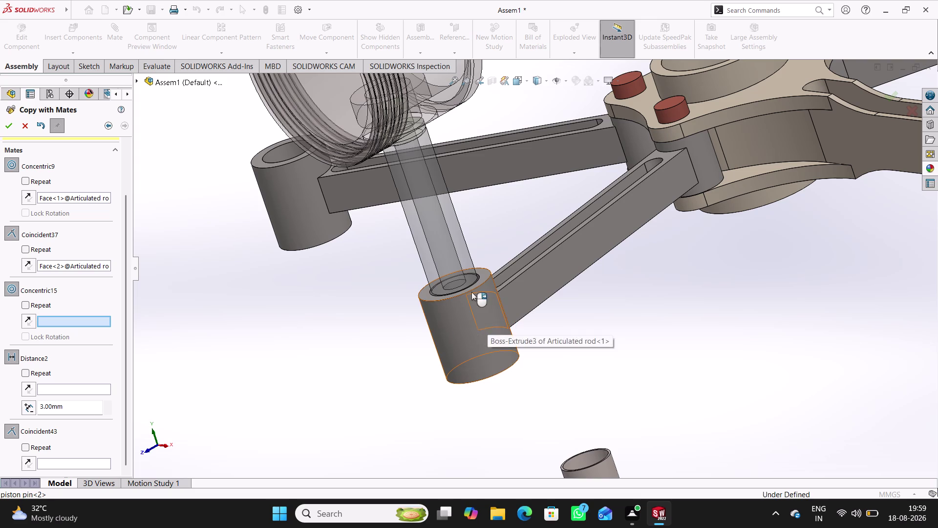
scroll(up, 3)
middle_drag(415, 246, 475, 252)
click(765, 229)
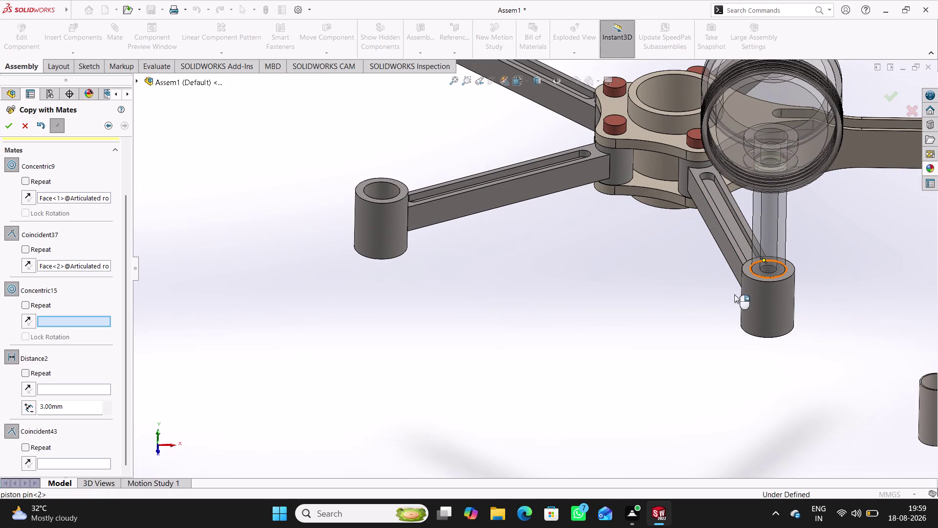
middle_drag(845, 243, 768, 289)
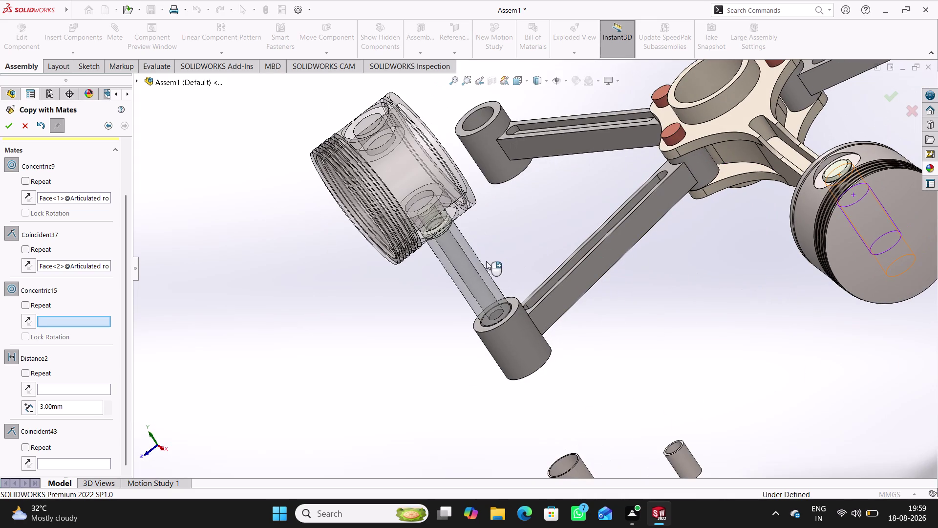
click(519, 341)
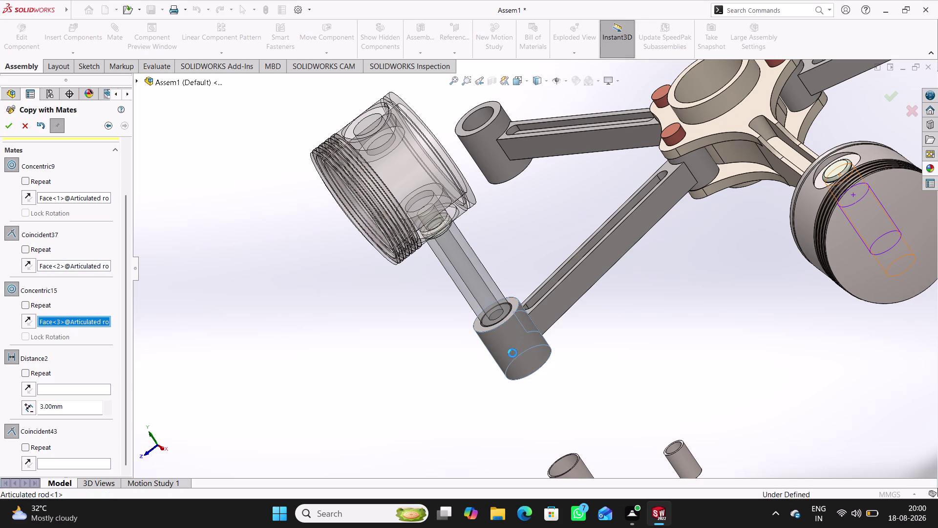
Orbit to inspect the piston's pin bore, then cancel Copy with Mates.
middle_drag(454, 386, 424, 366)
scroll(down, 3)
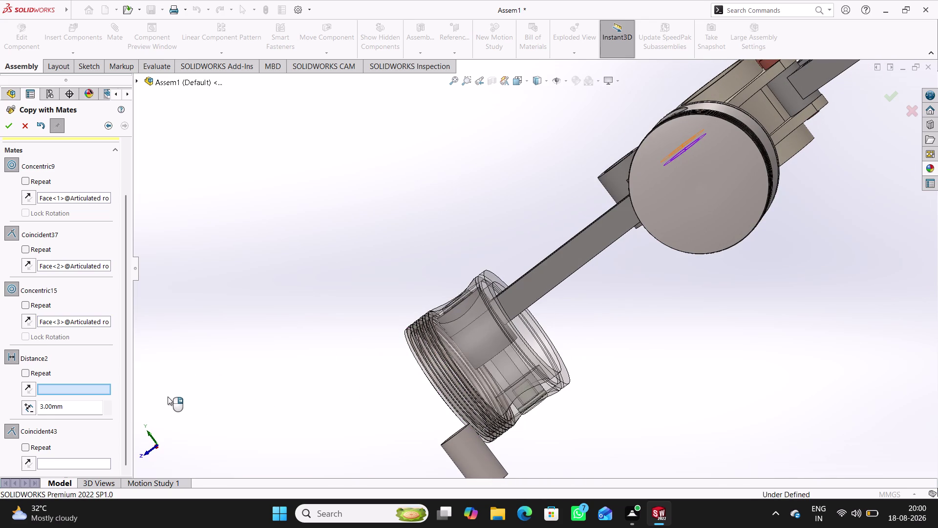
drag(536, 380, 466, 315)
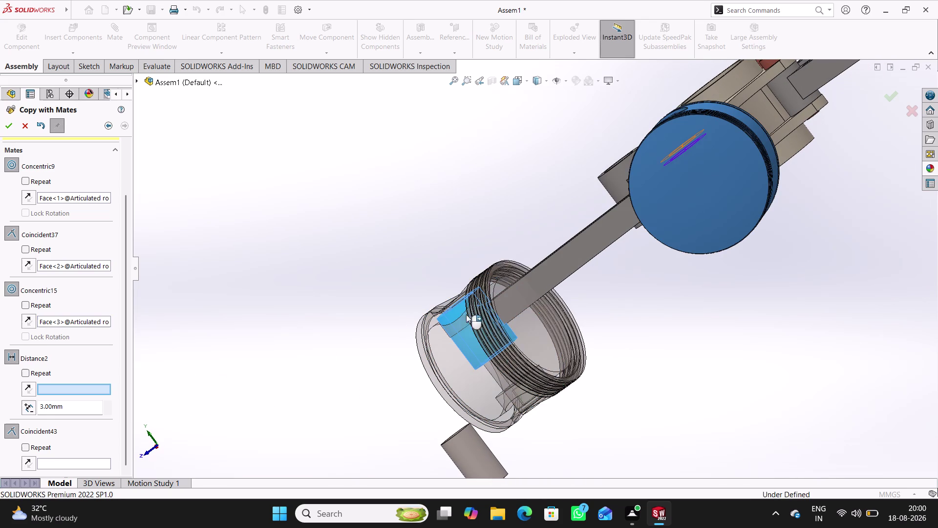
middle_drag(677, 316, 754, 295)
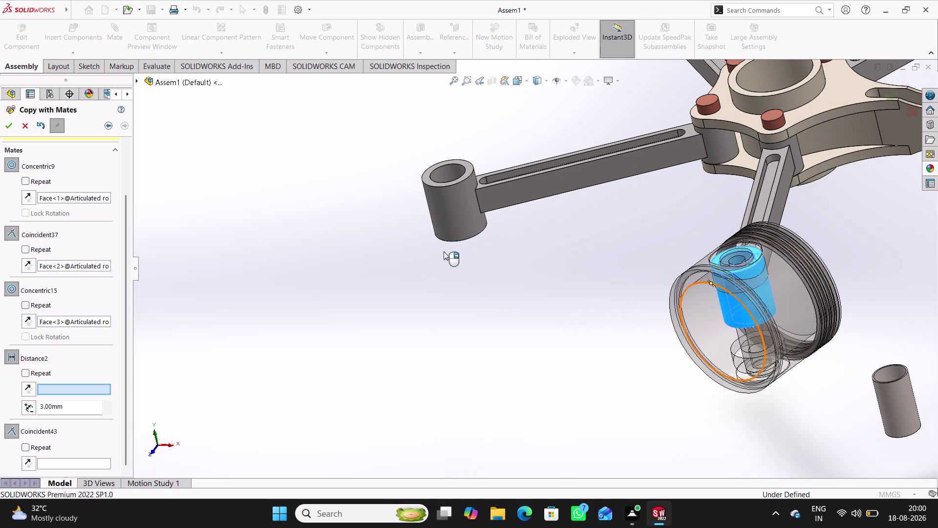
click(25, 124)
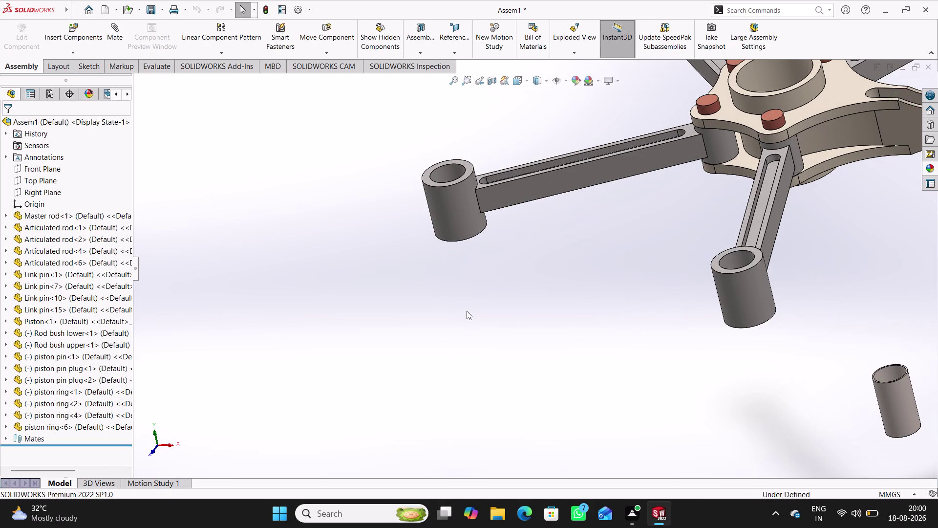
scroll(up, 3)
scroll(up, 3)
scroll(down, 3)
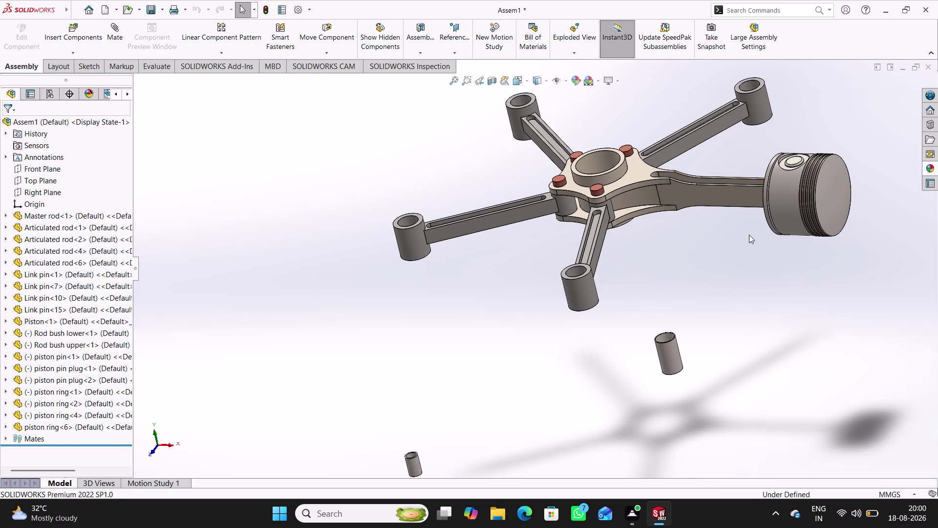
middle_drag(749, 235, 783, 220)
scroll(down, 3)
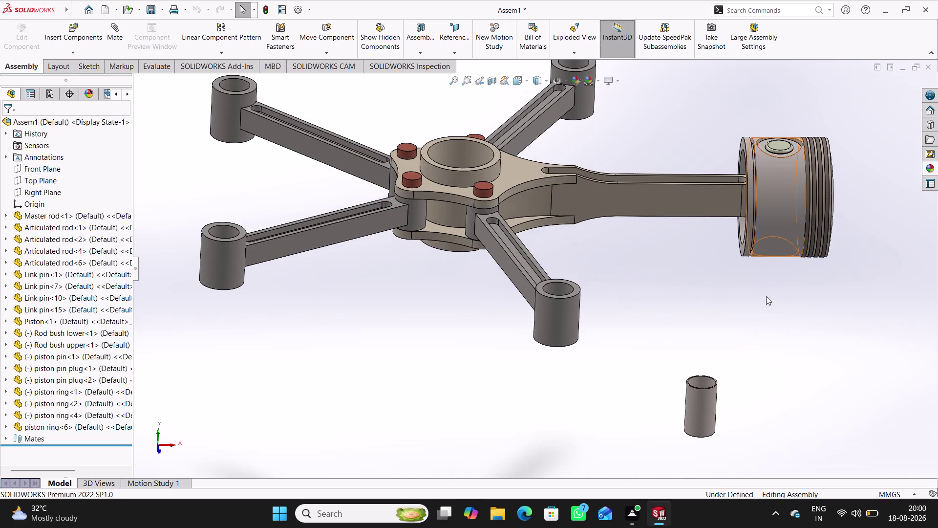
drag(776, 214, 841, 313)
click(792, 300)
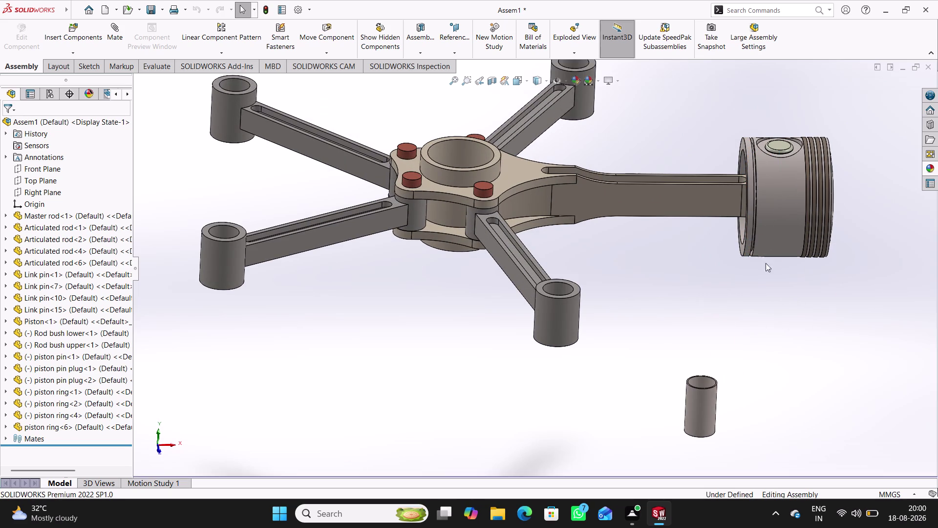
drag(782, 195, 853, 294)
click(852, 294)
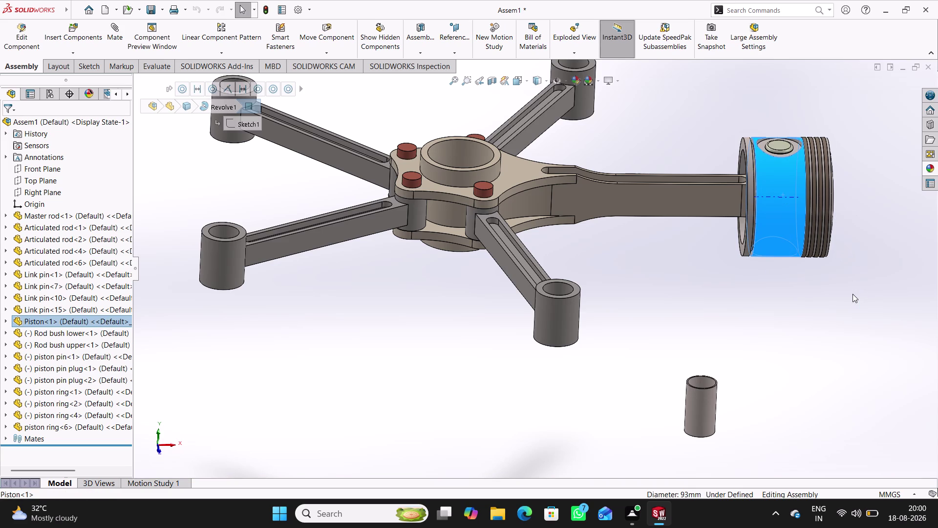
click(769, 307)
drag(783, 215, 792, 219)
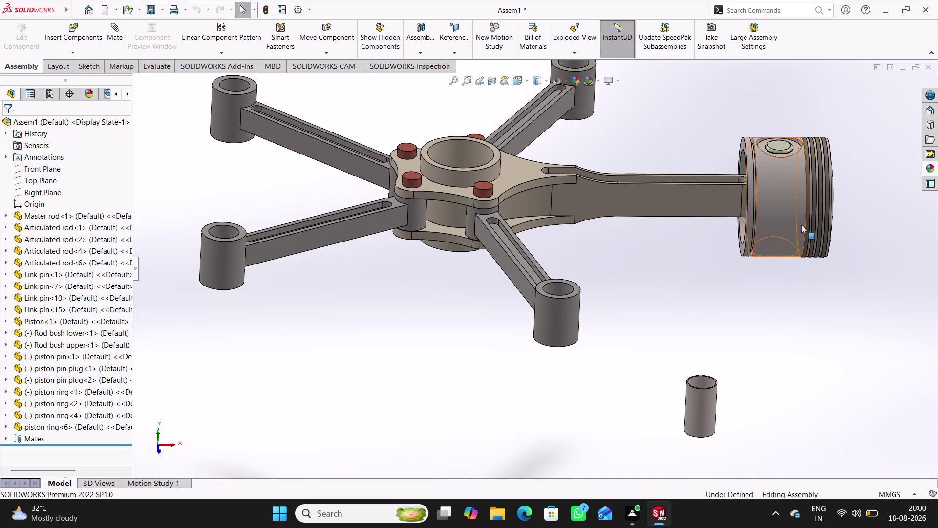
drag(793, 219, 833, 368)
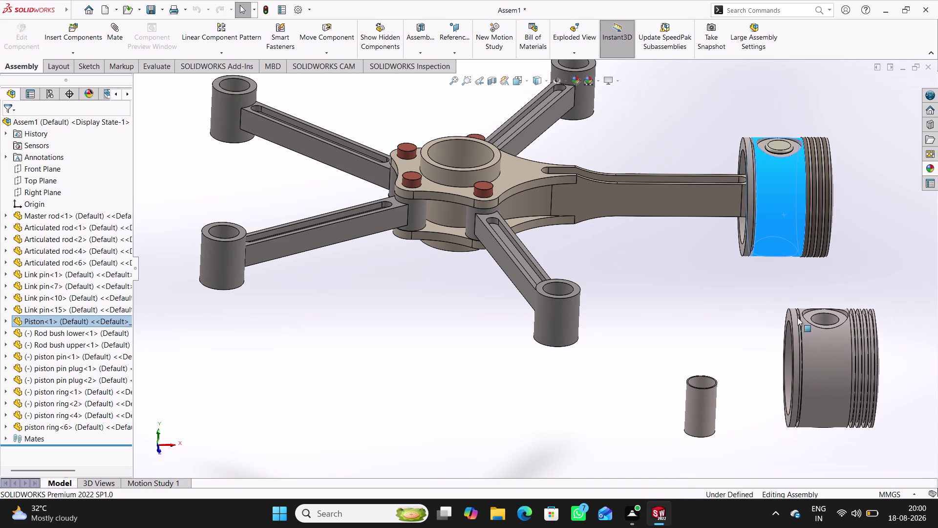
click(721, 280)
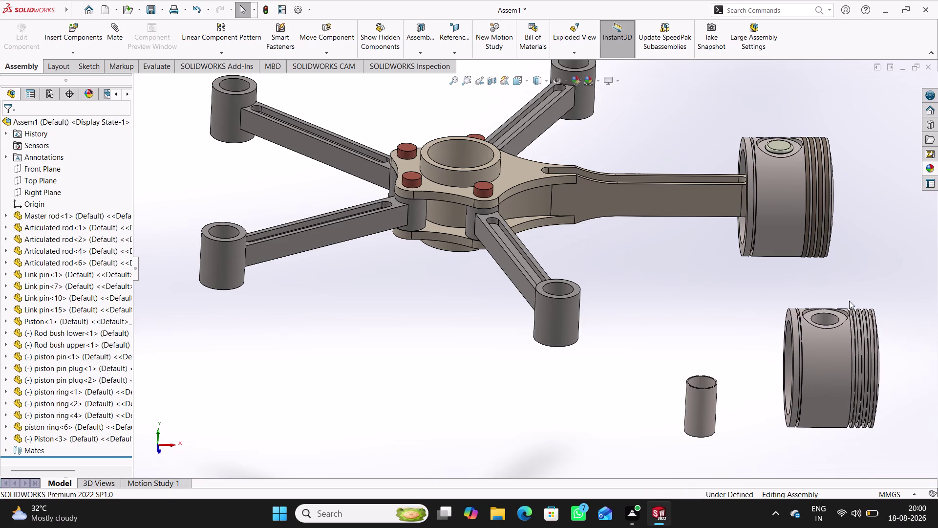
key(ctrl+z)
key(ctrl+z)
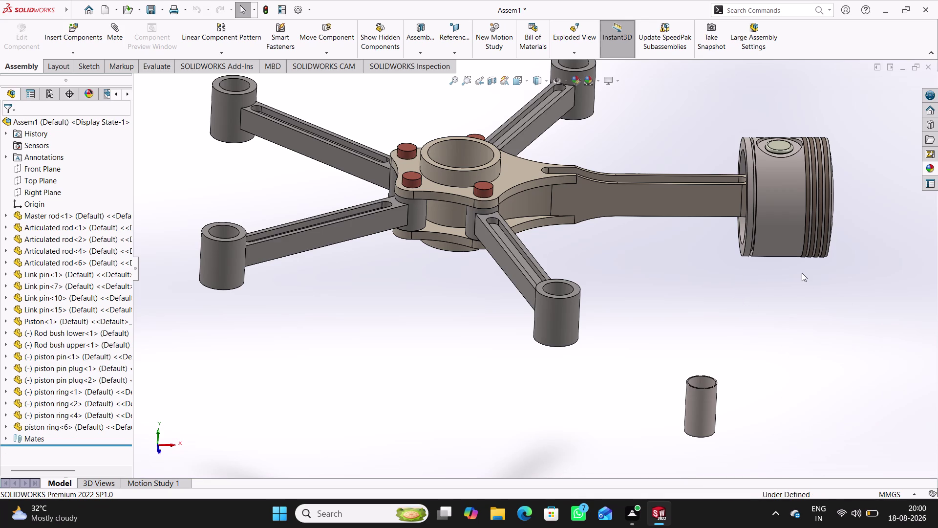
click(774, 275)
click(792, 209)
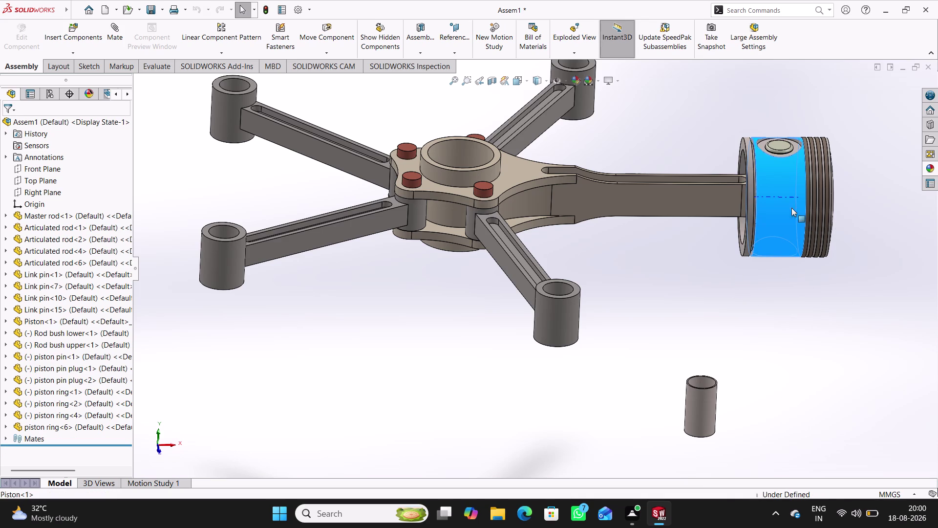
click(779, 148)
click(797, 146)
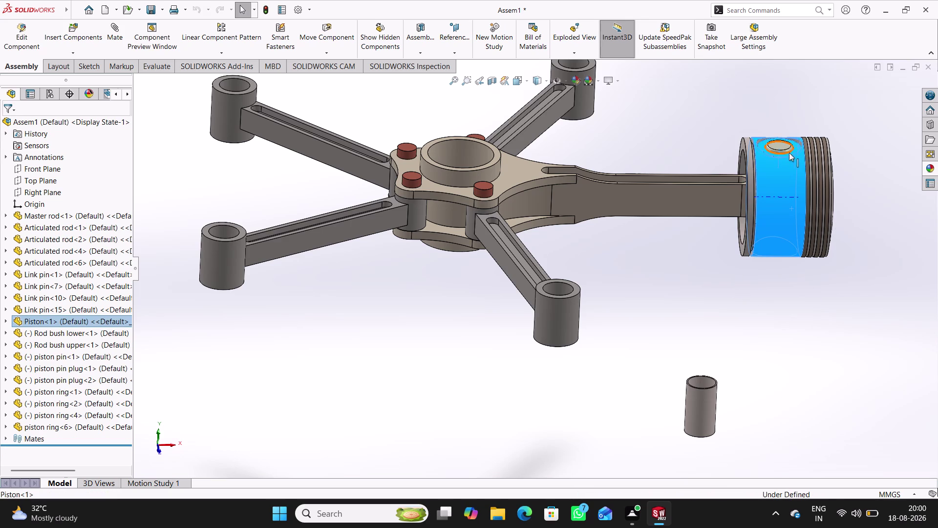
click(785, 147)
click(756, 320)
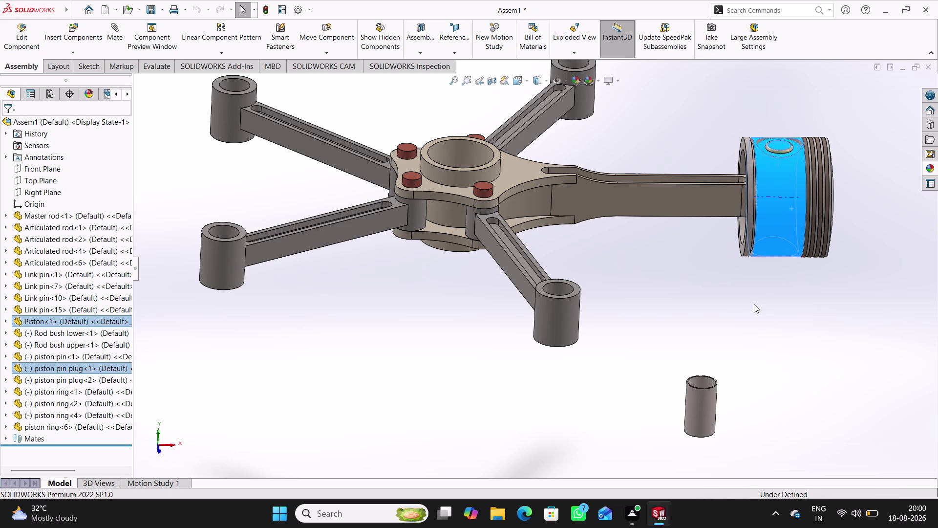
click(754, 304)
click(753, 305)
click(783, 221)
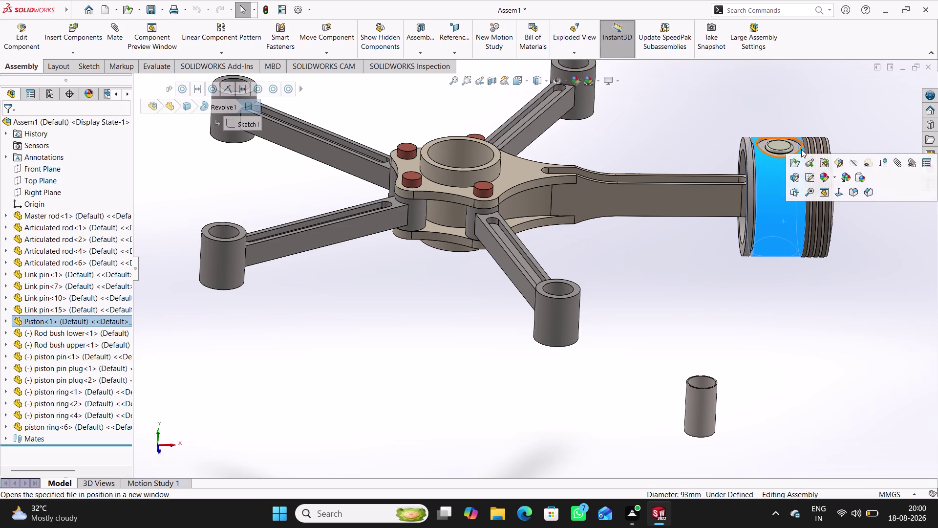
click(792, 147)
click(786, 144)
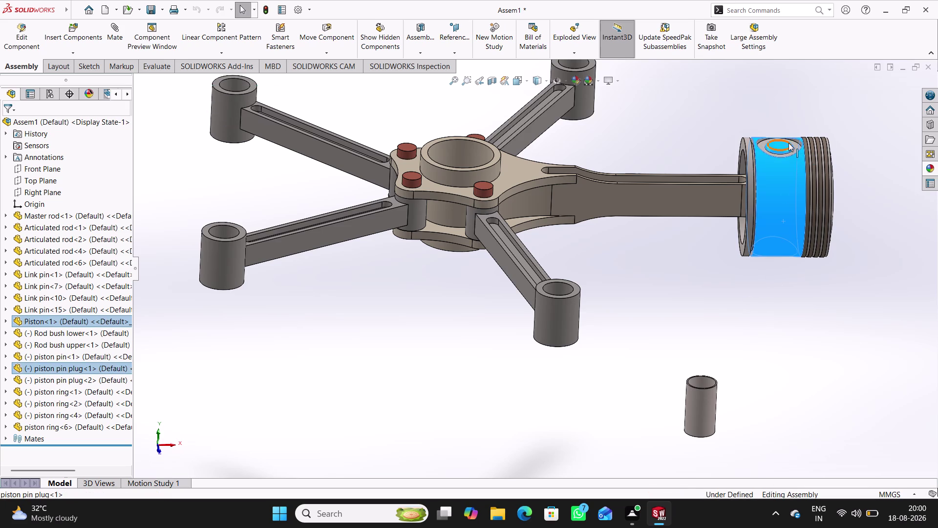
click(798, 147)
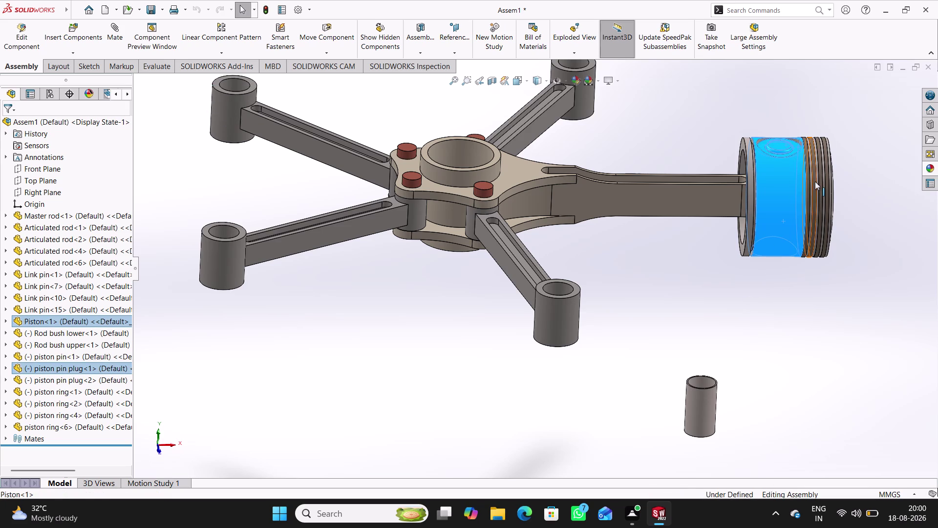
click(815, 181)
click(834, 184)
click(829, 184)
click(828, 197)
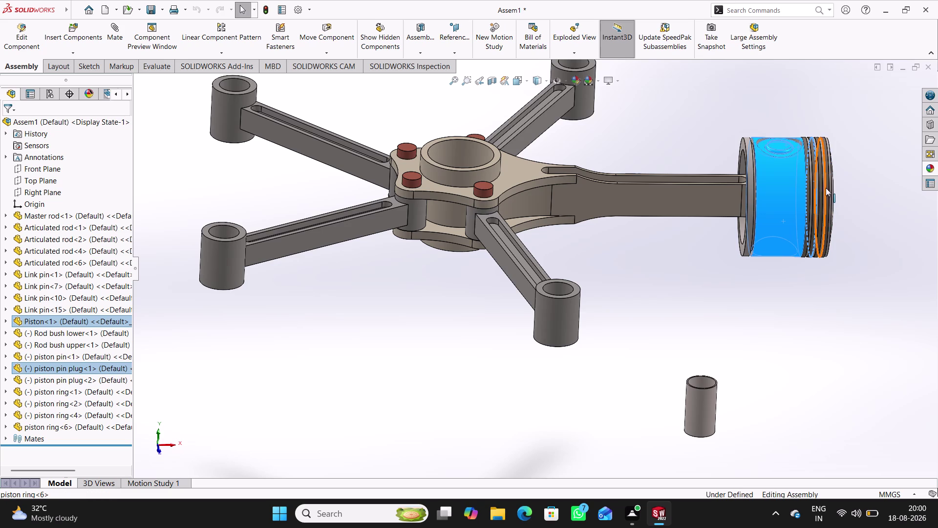
click(826, 186)
click(832, 182)
click(817, 186)
drag(828, 295, 772, 191)
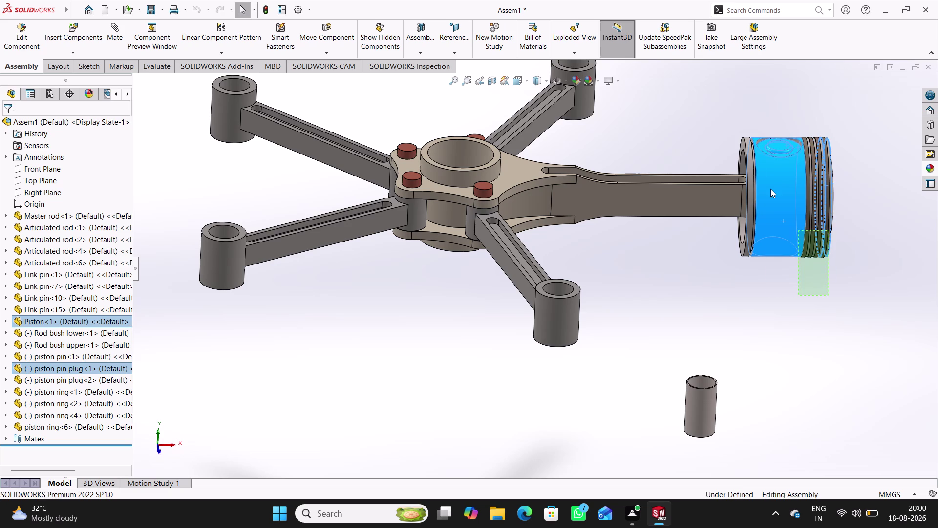
drag(772, 191, 738, 138)
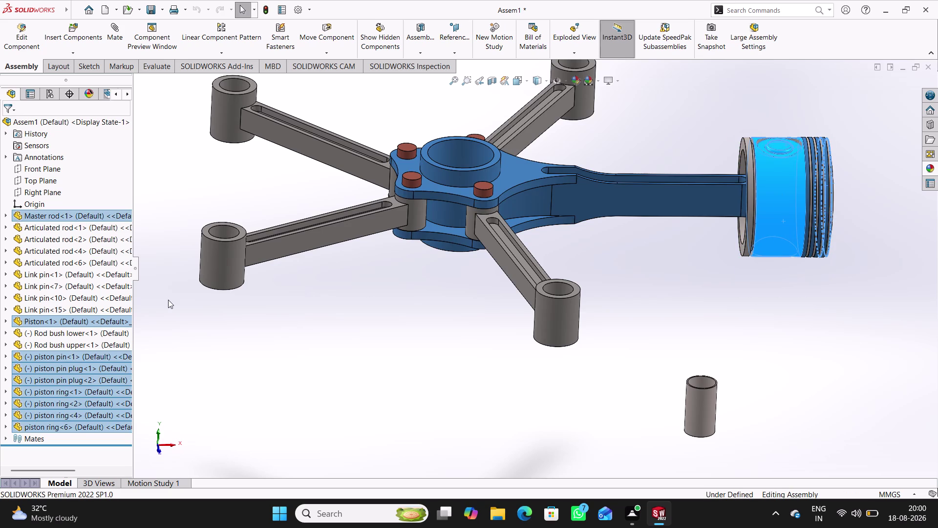
click(180, 301)
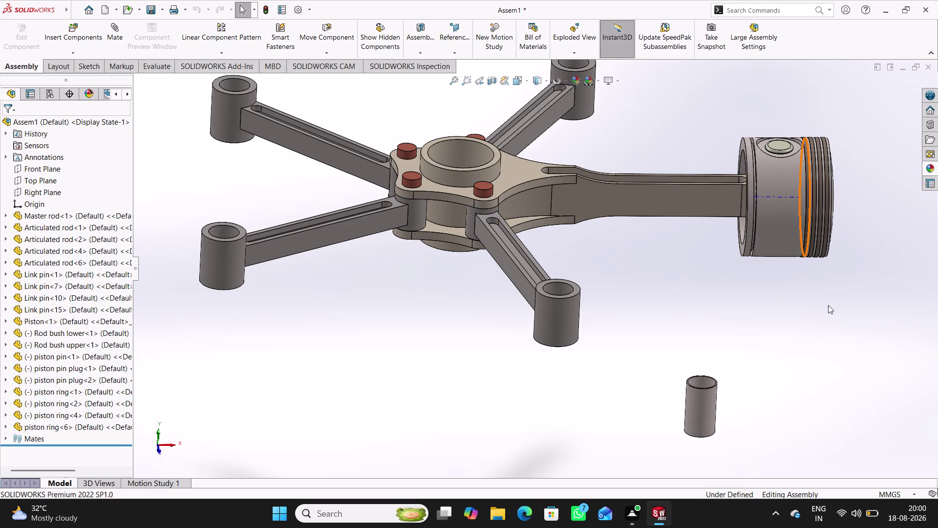